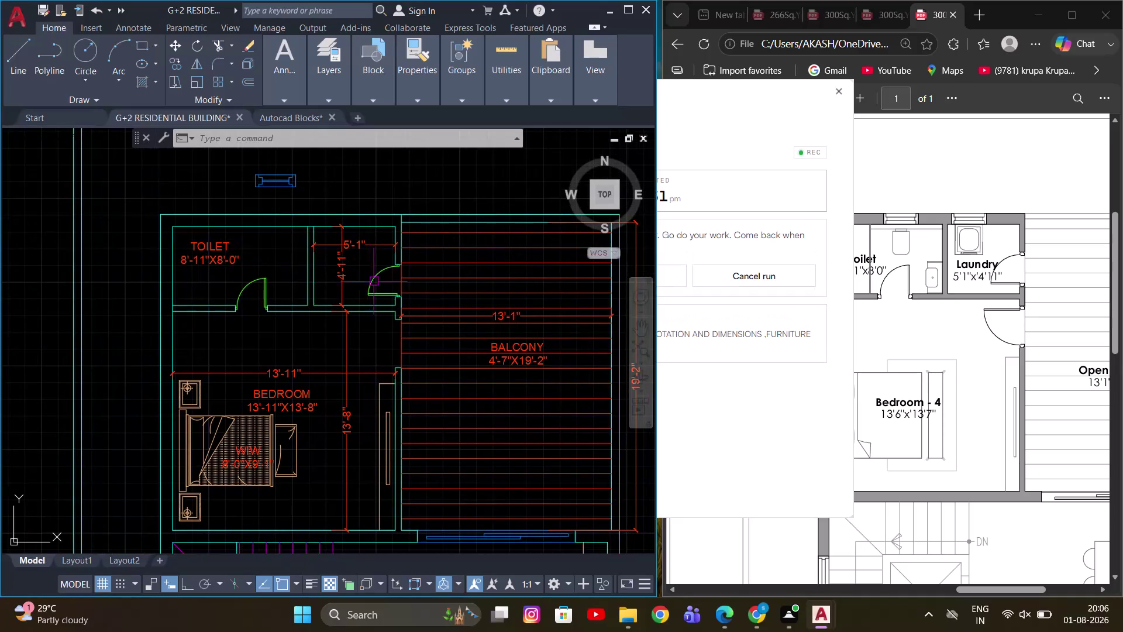
Copy the TOILET room label into the small toilet with CO.
scroll(up, 3)
middle_drag(323, 389, 316, 318)
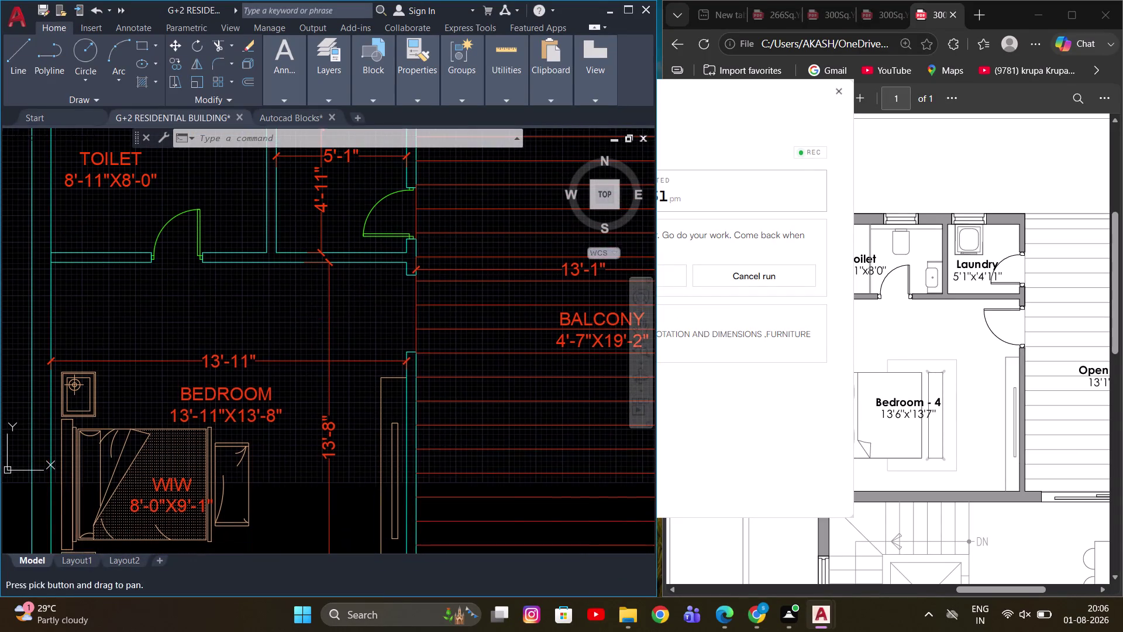
scroll(down, 3)
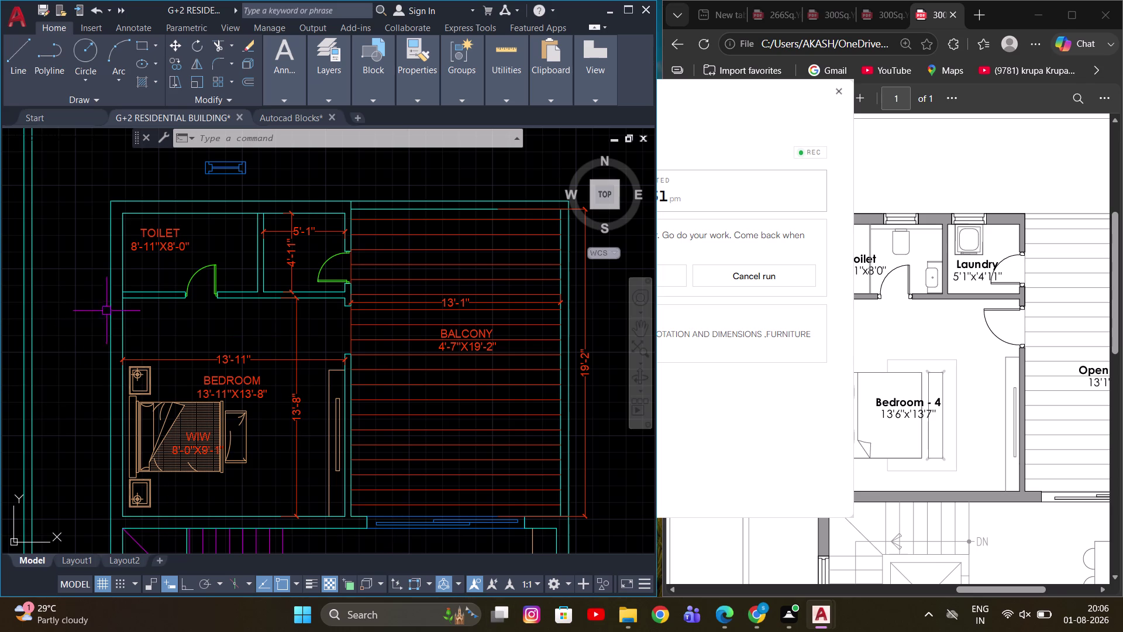
middle_drag(290, 226, 298, 228)
scroll(up, 3)
click(155, 242)
middle_click(356, 259)
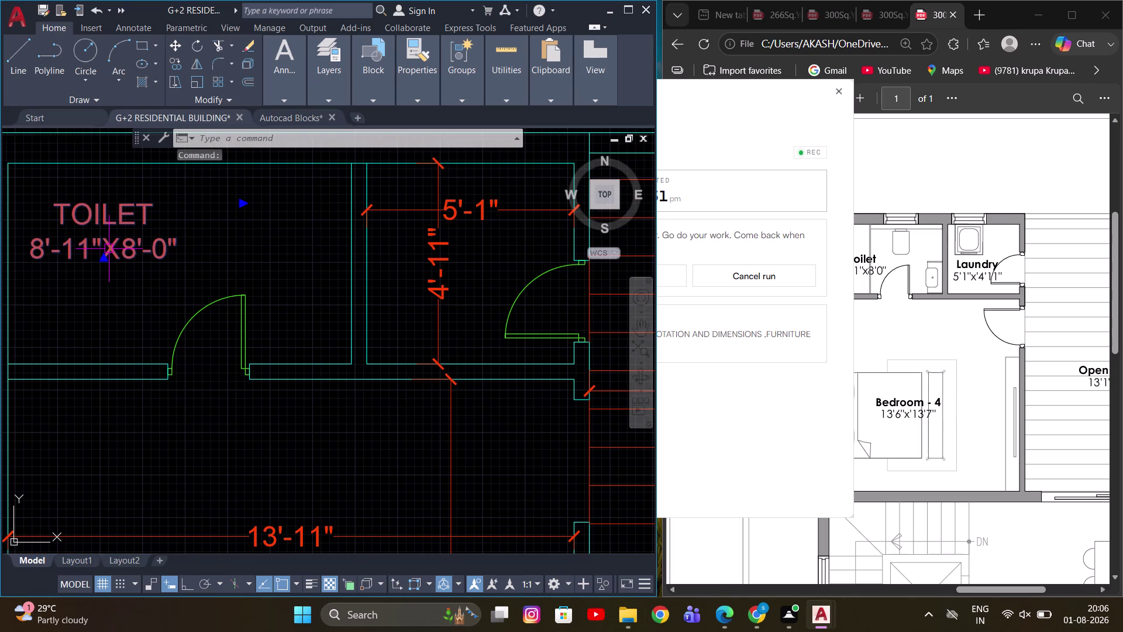
key(c)
key(o)
key(space)
click(87, 235)
middle_drag(442, 260, 297, 309)
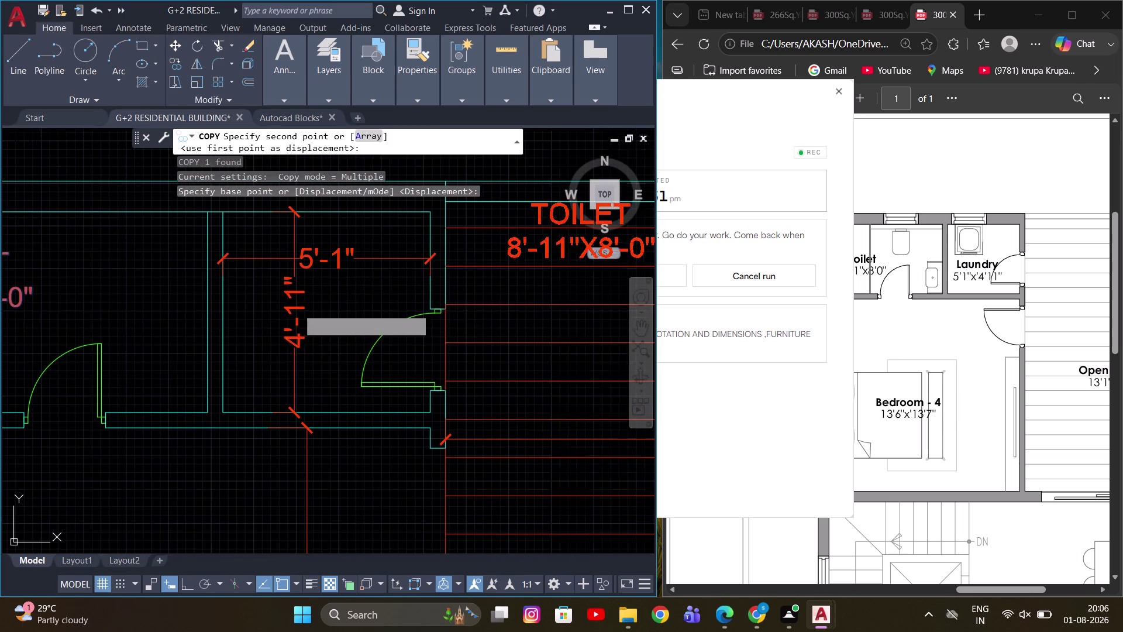
click(170, 341)
key(Escape)
scroll(up, 3)
Edit the copied label's size to read 5'-1"X4'-11".
double_click(307, 299)
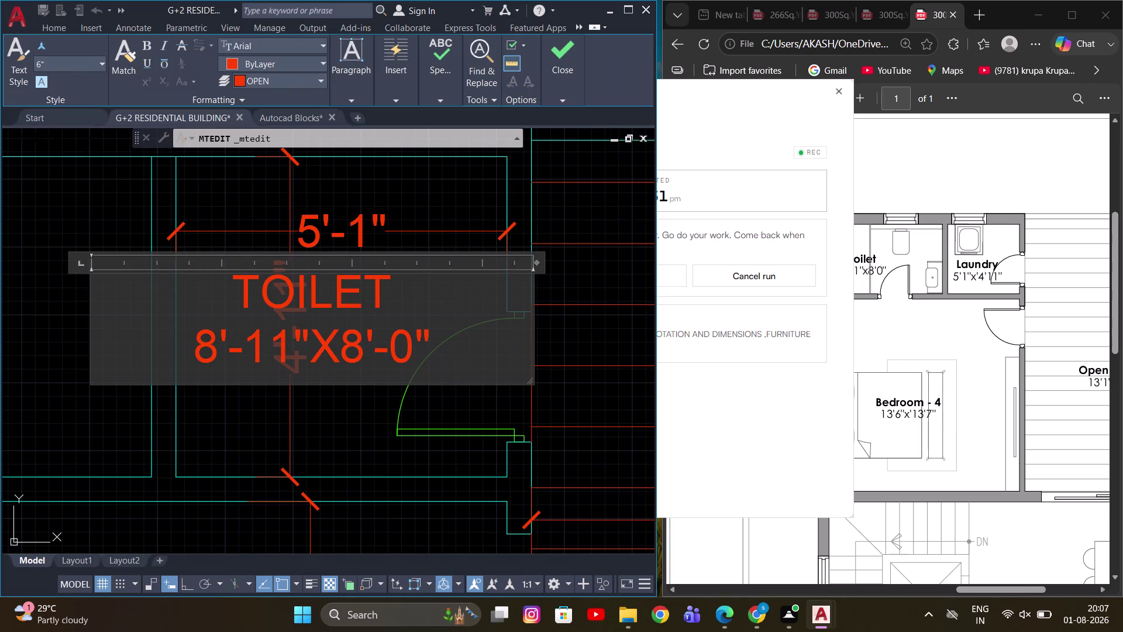
click(213, 351)
key(BackSpace)
key(5)
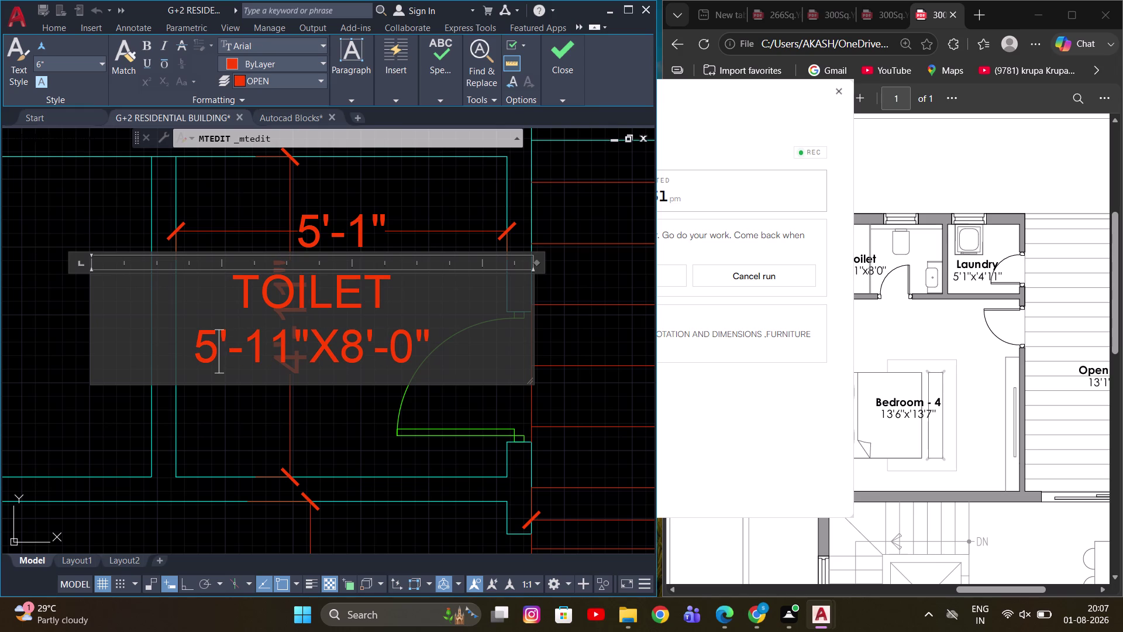
click(288, 350)
key(BackSpace)
click(451, 186)
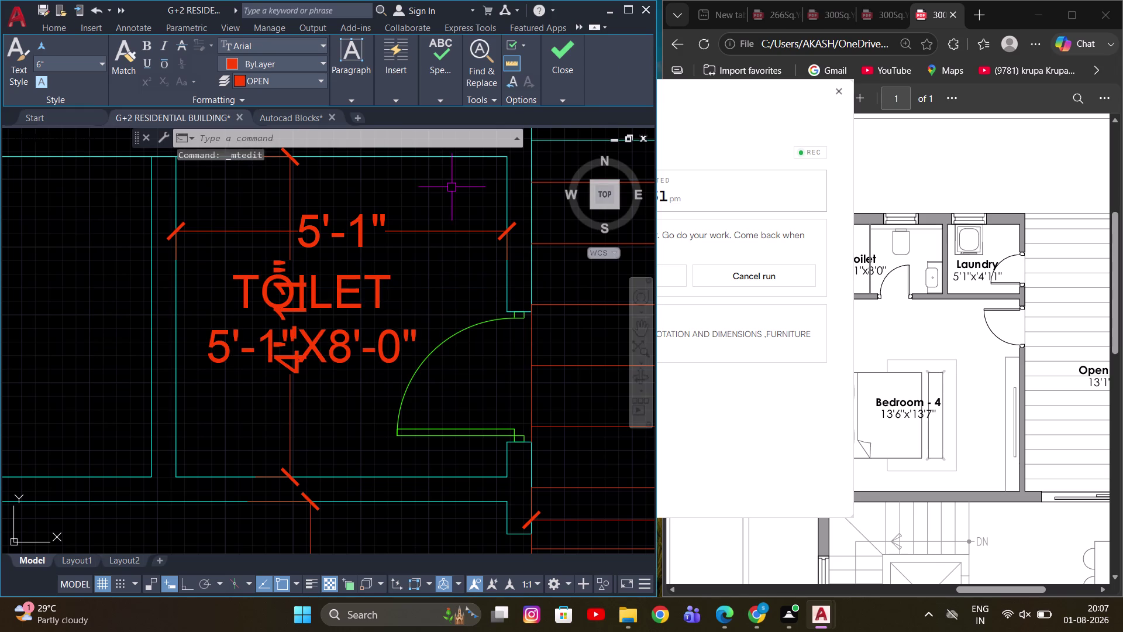
double_click(348, 343)
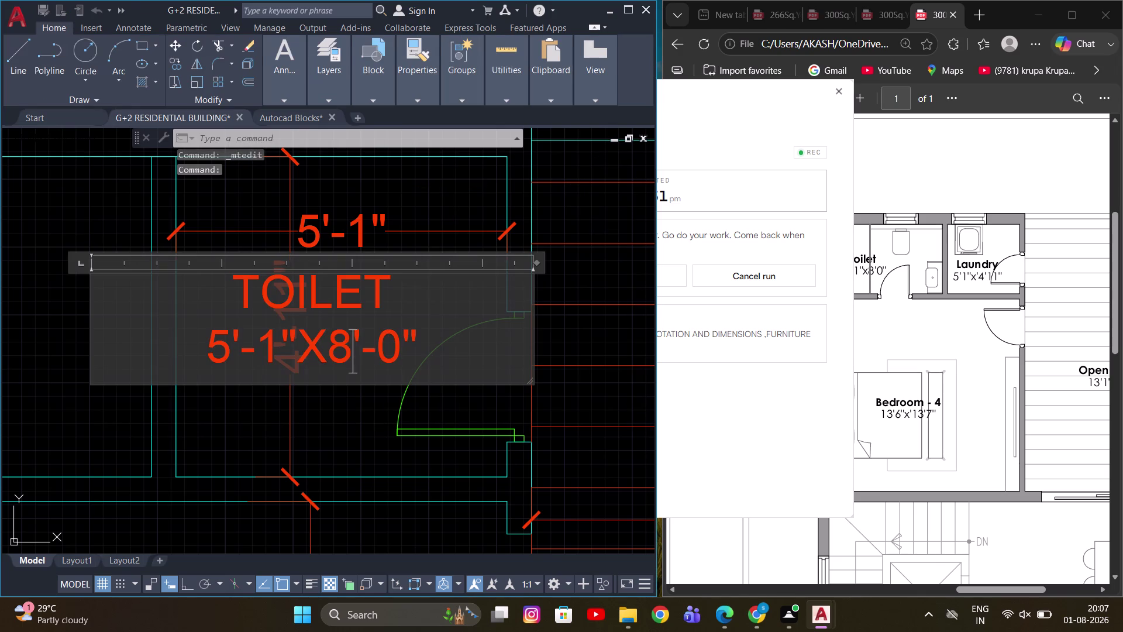
key(BackSpace)
key(4)
click(395, 347)
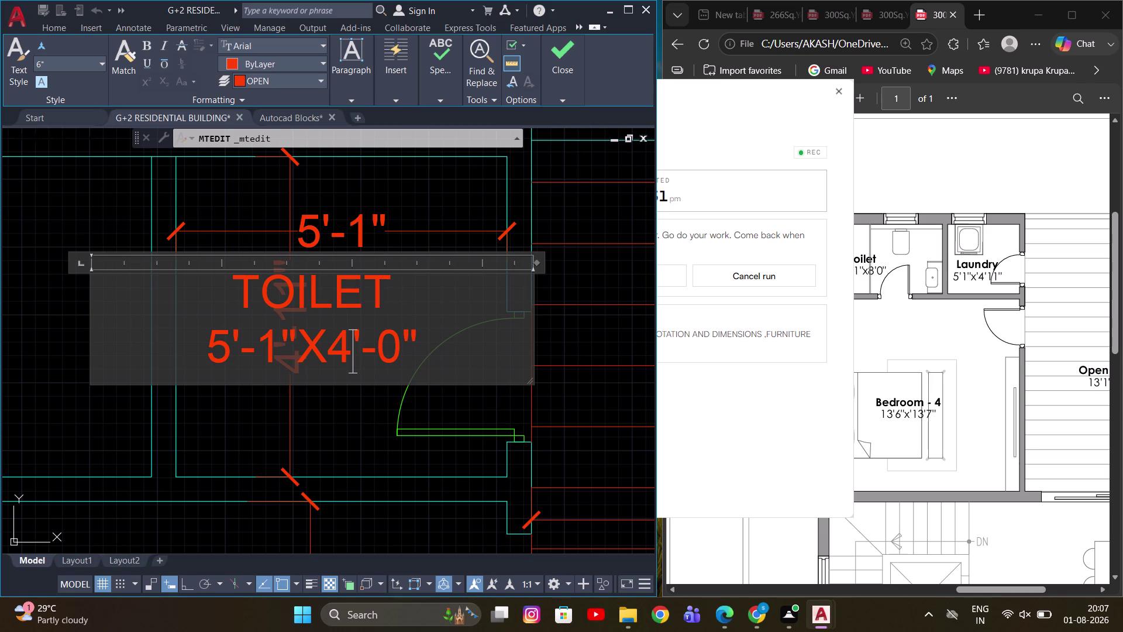
key(BackSpace)
text(11)
click(447, 192)
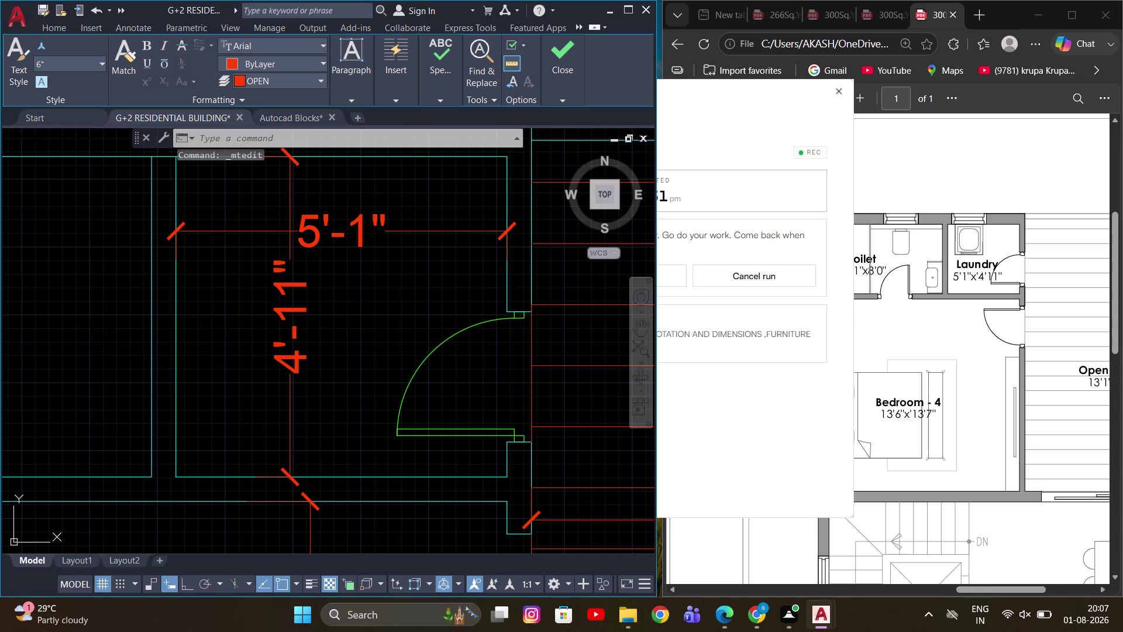
key(Escape)
Erase the small toilet's dimension lines.
click(292, 258)
drag(262, 220, 226, 238)
click(194, 246)
key(e)
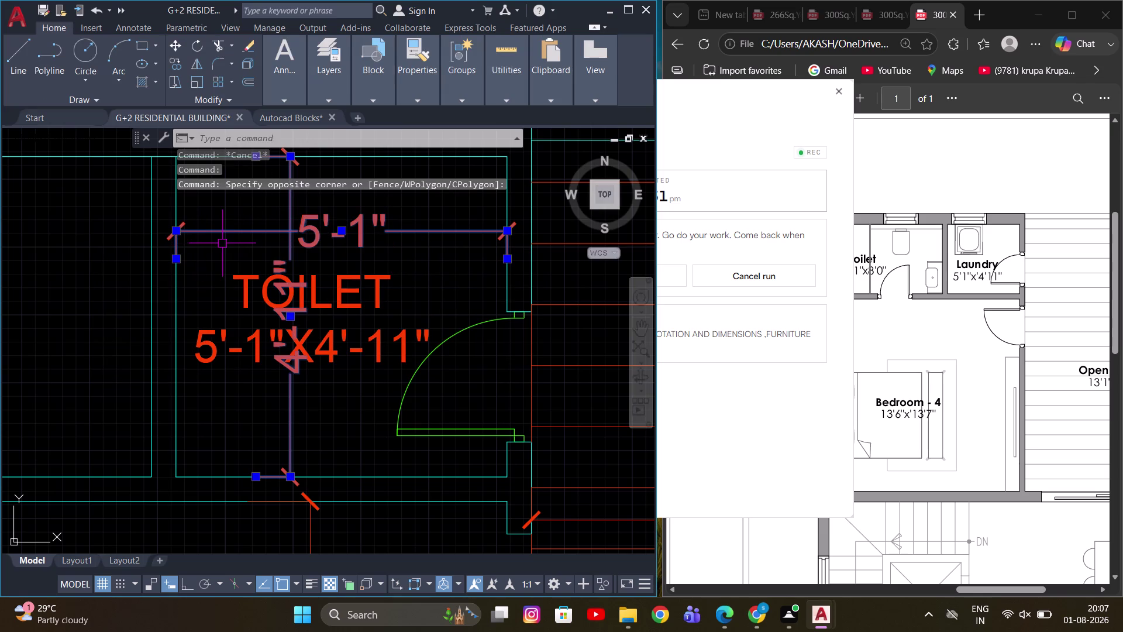
key(space)
Correct the BALCONY label's size to 13'-1"X19'-2".
scroll(down, 3)
scroll(up, 3)
scroll(up, 3)
middle_drag(437, 285, 419, 296)
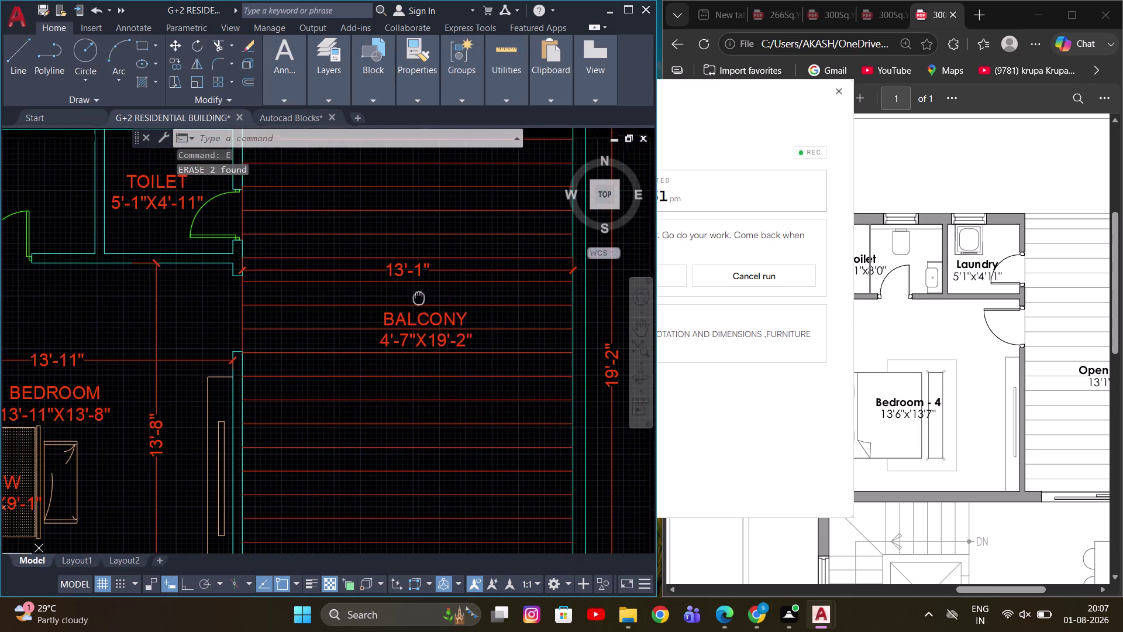
double_click(406, 330)
scroll(up, 3)
click(384, 342)
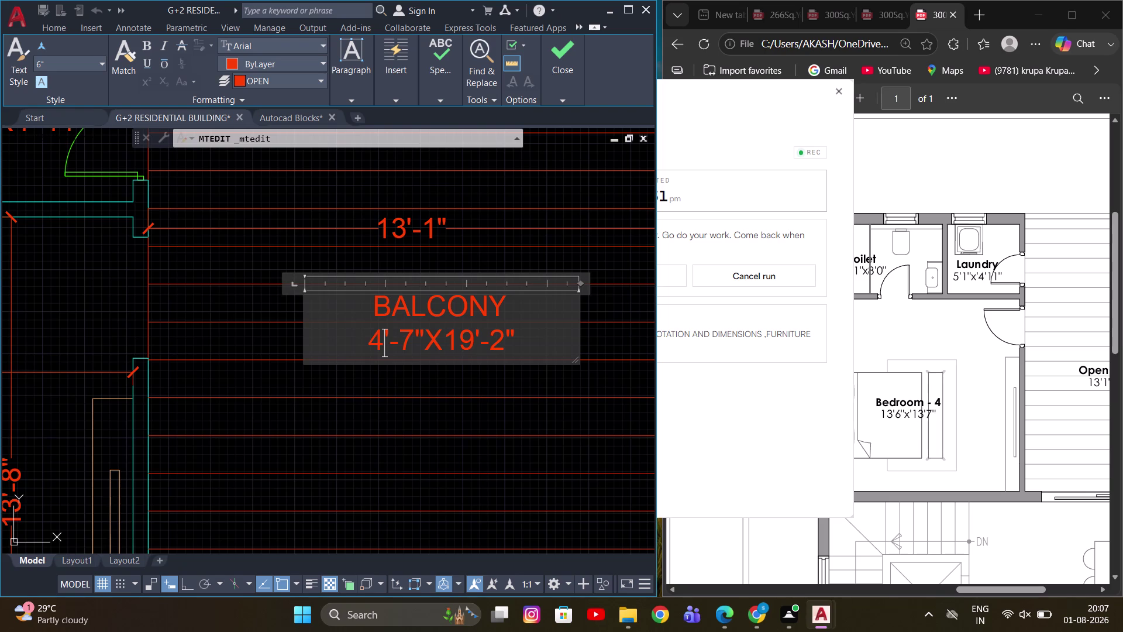
key(BackSpace)
text(13)
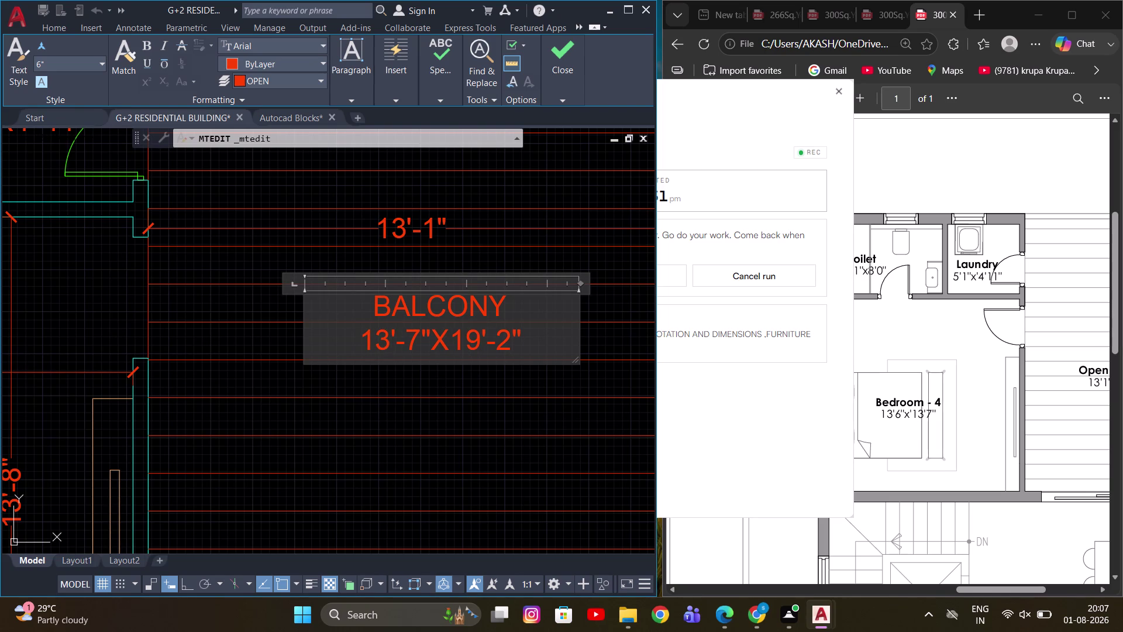
click(418, 338)
key(BackSpace)
key(1)
click(478, 339)
scroll(down, 3)
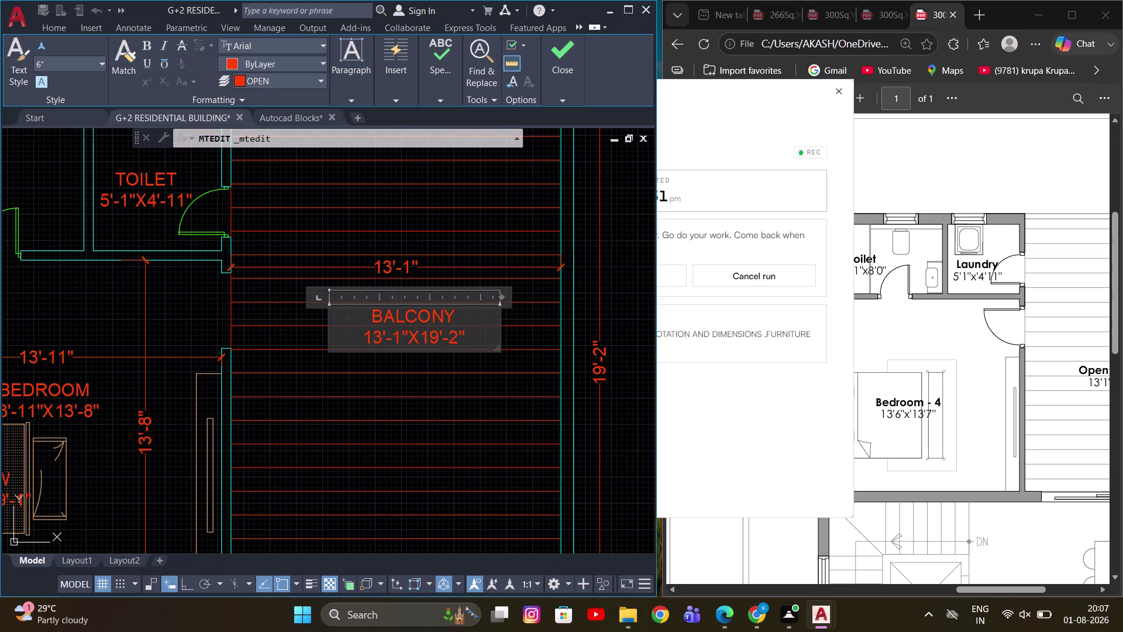
scroll(down, 3)
click(569, 329)
scroll(up, 3)
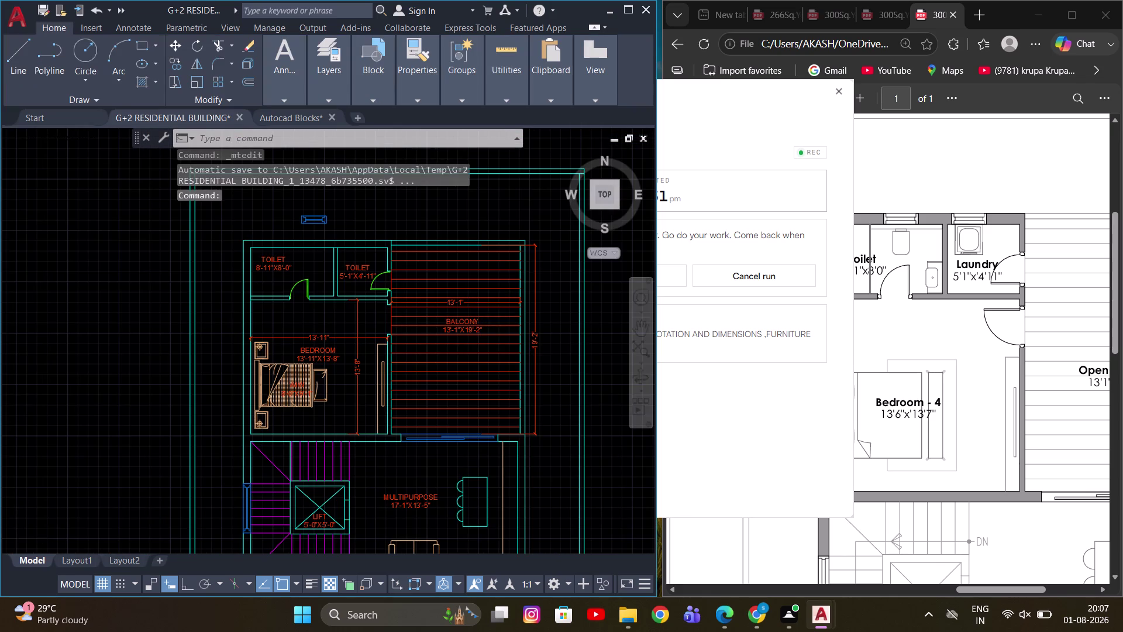
Erase the balcony's two dimensions, including the 13'-1" width.
middle_drag(449, 314, 426, 327)
scroll(up, 3)
click(430, 314)
scroll(down, 3)
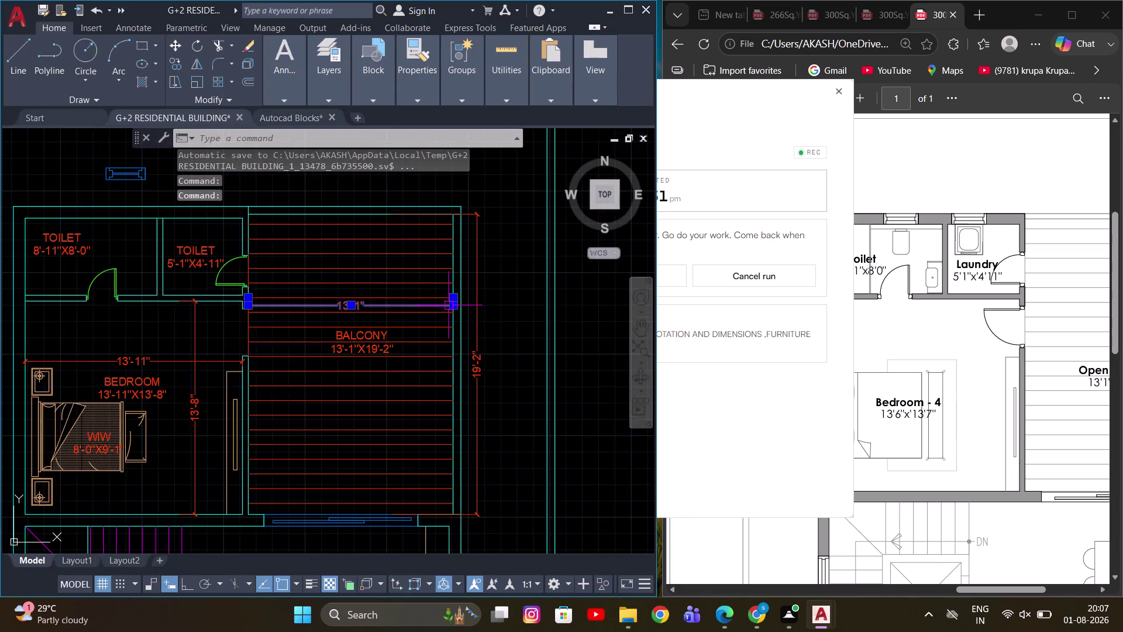
scroll(up, 3)
click(493, 292)
key(e)
key(space)
Pan across the drawing to the guest bedroom, dry kitchen and utility floor plan.
scroll(down, 3)
middle_drag(476, 405, 468, 349)
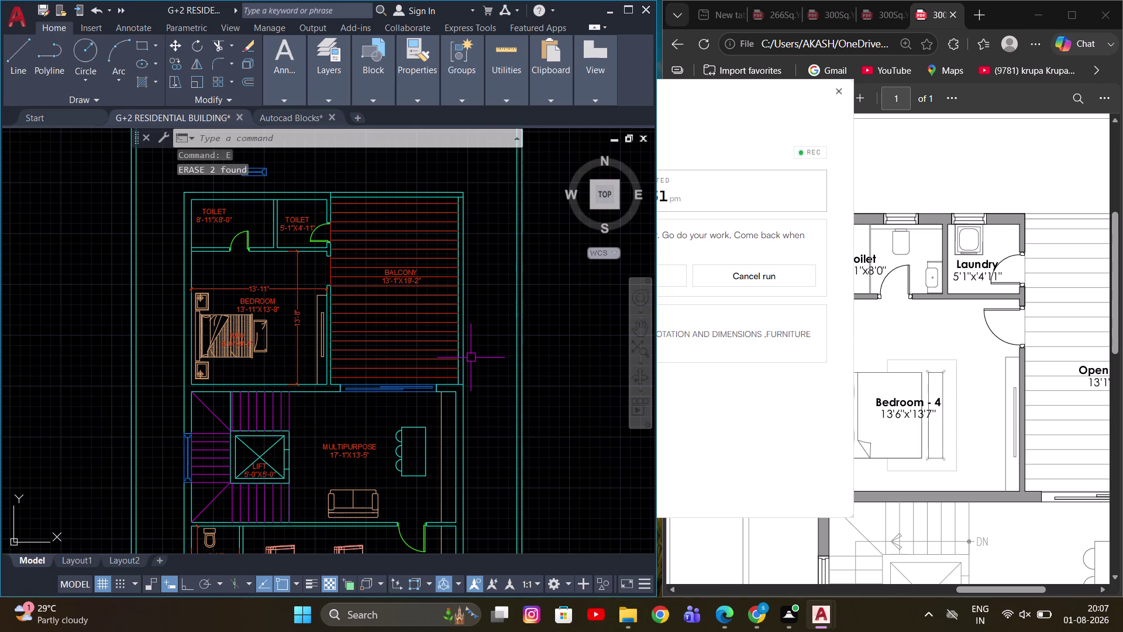
scroll(down, 3)
middle_drag(393, 442, 396, 335)
scroll(up, 3)
middle_drag(411, 301, 398, 349)
middle_drag(352, 375, 349, 376)
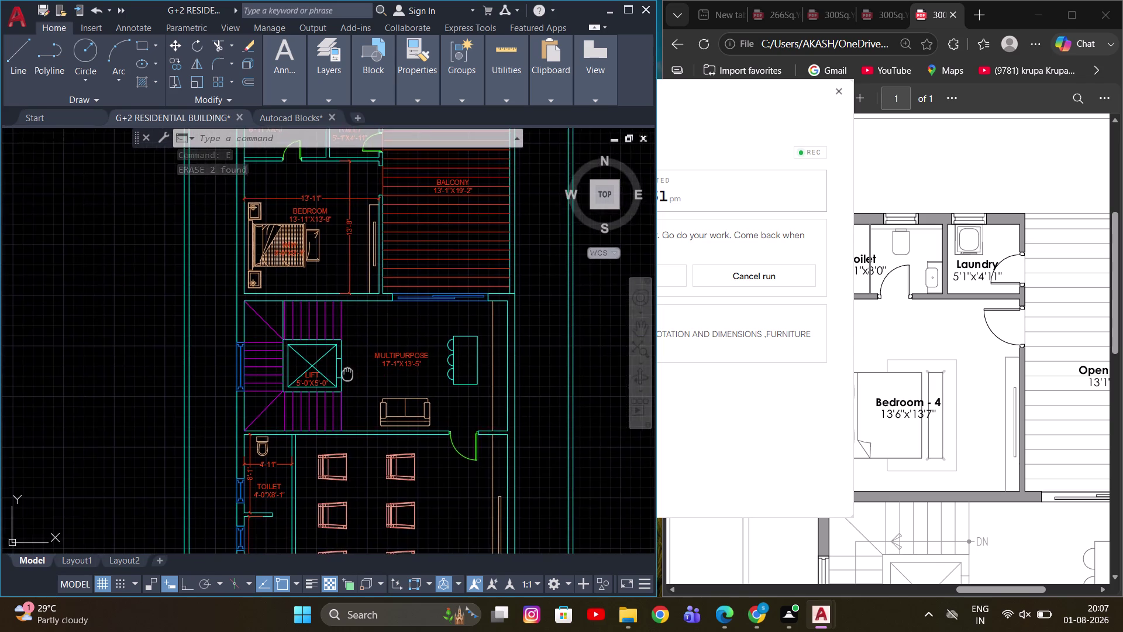
middle_drag(350, 376, 324, 330)
scroll(up, 3)
scroll(down, 3)
scroll(down, 3)
scroll(up, 3)
middle_drag(351, 426, 496, 360)
scroll(down, 3)
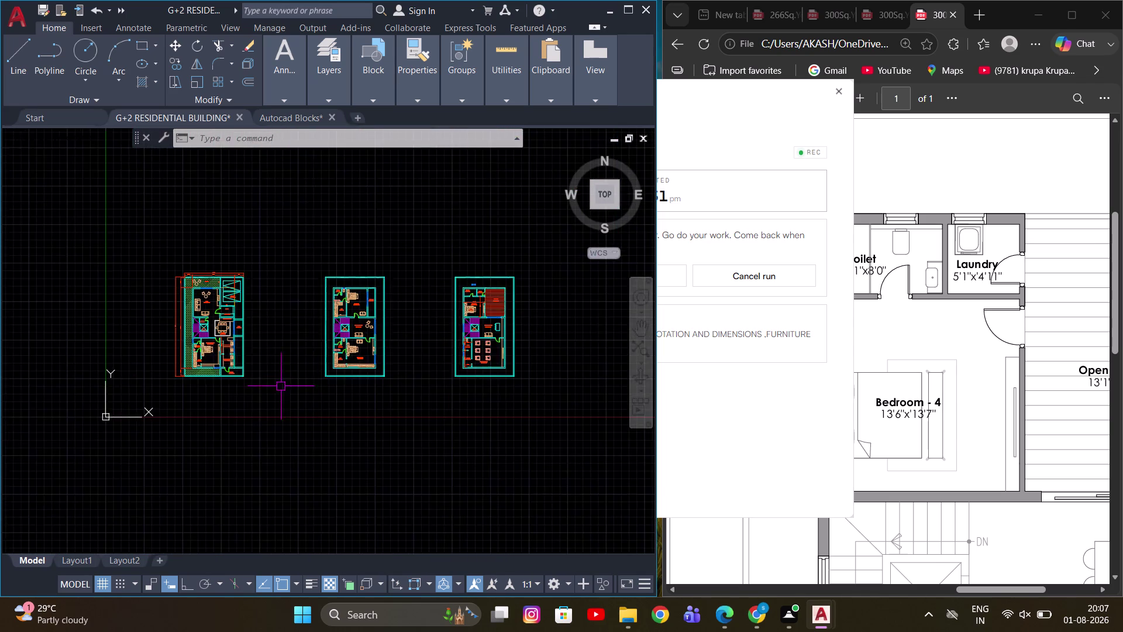
scroll(up, 3)
middle_drag(201, 382, 229, 379)
scroll(up, 3)
scroll(down, 3)
scroll(up, 3)
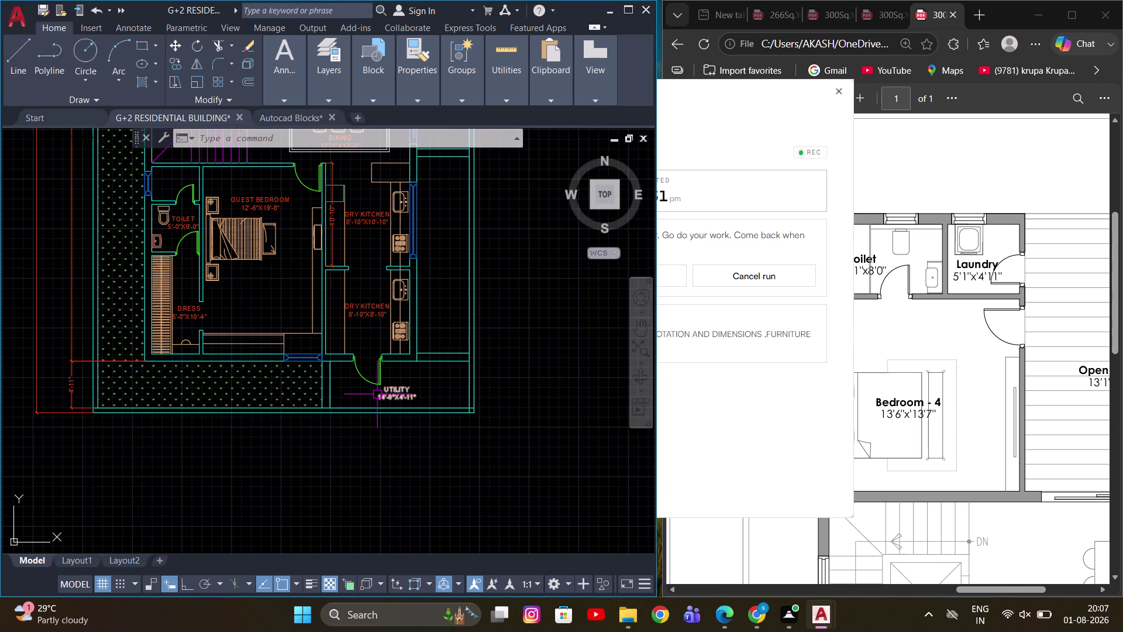
Copy the UTILITY room label to a spot below the floor plan.
click(380, 395)
text(CO)
key(space)
click(400, 392)
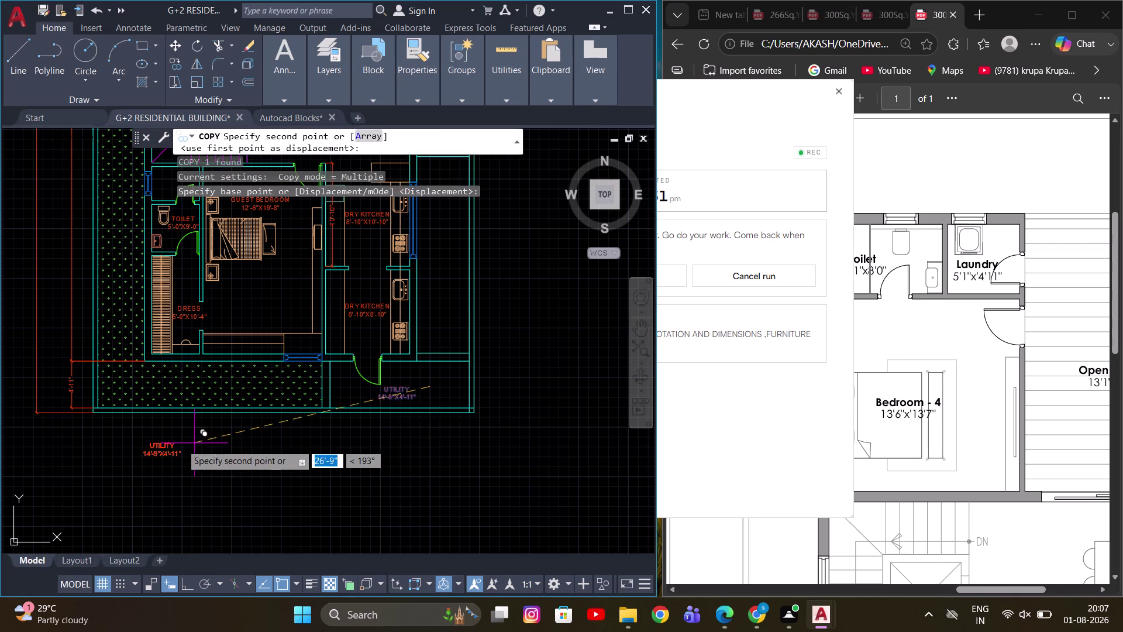
scroll(up, 3)
click(271, 413)
key(Escape)
Open the copied UTILITY label in the text editor, then close it.
double_click(209, 425)
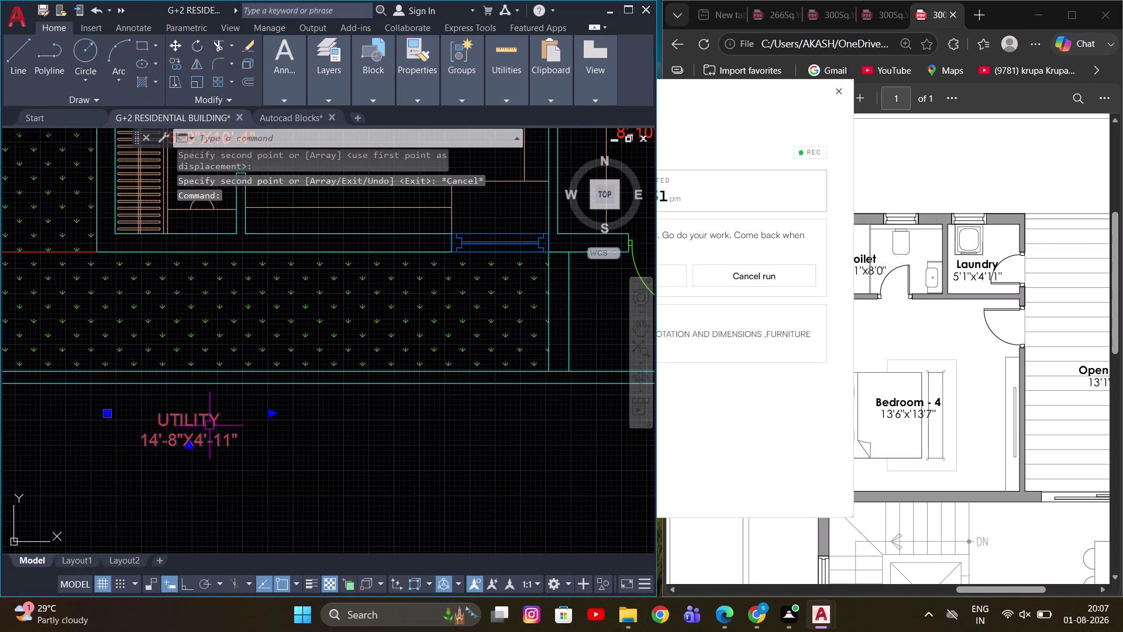
scroll(down, 3)
scroll(up, 3)
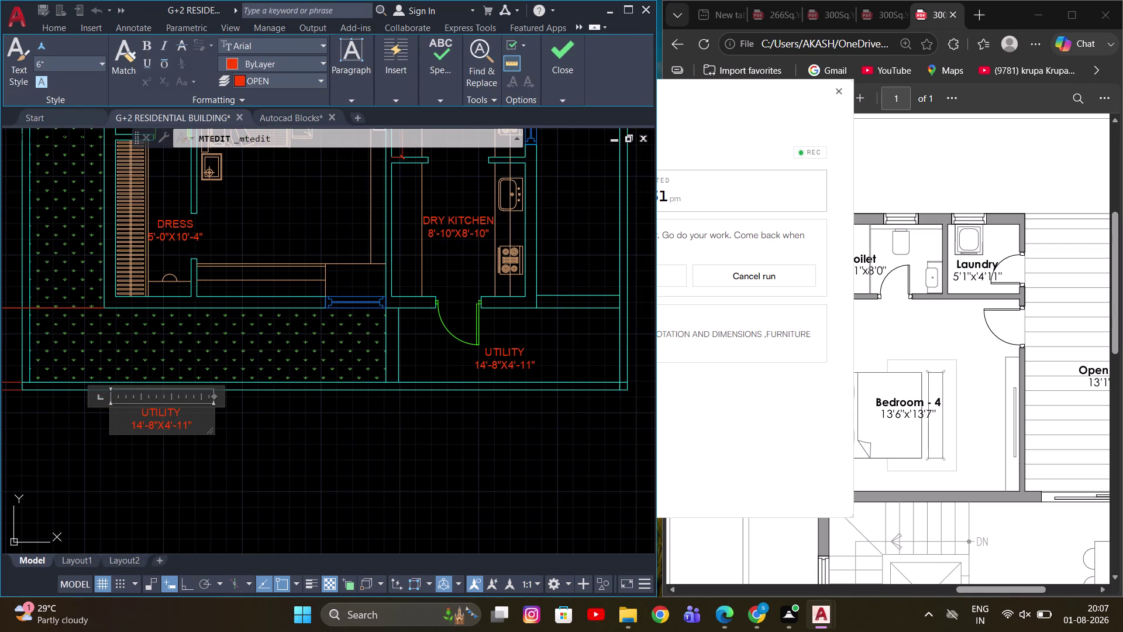
click(1043, 12)
click(628, 6)
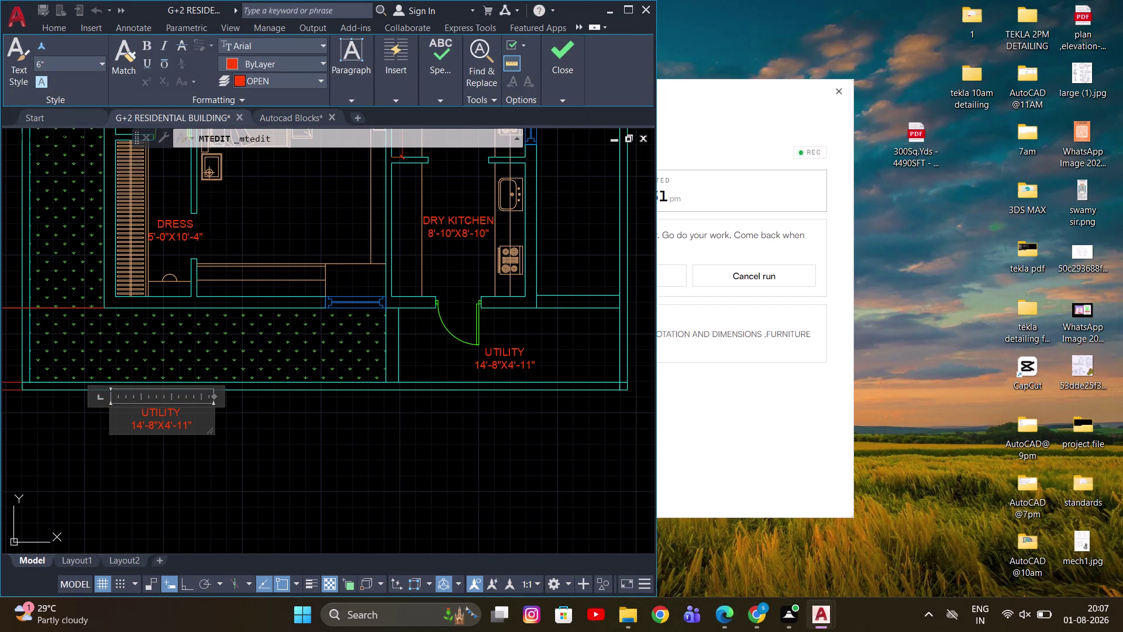
click(425, 365)
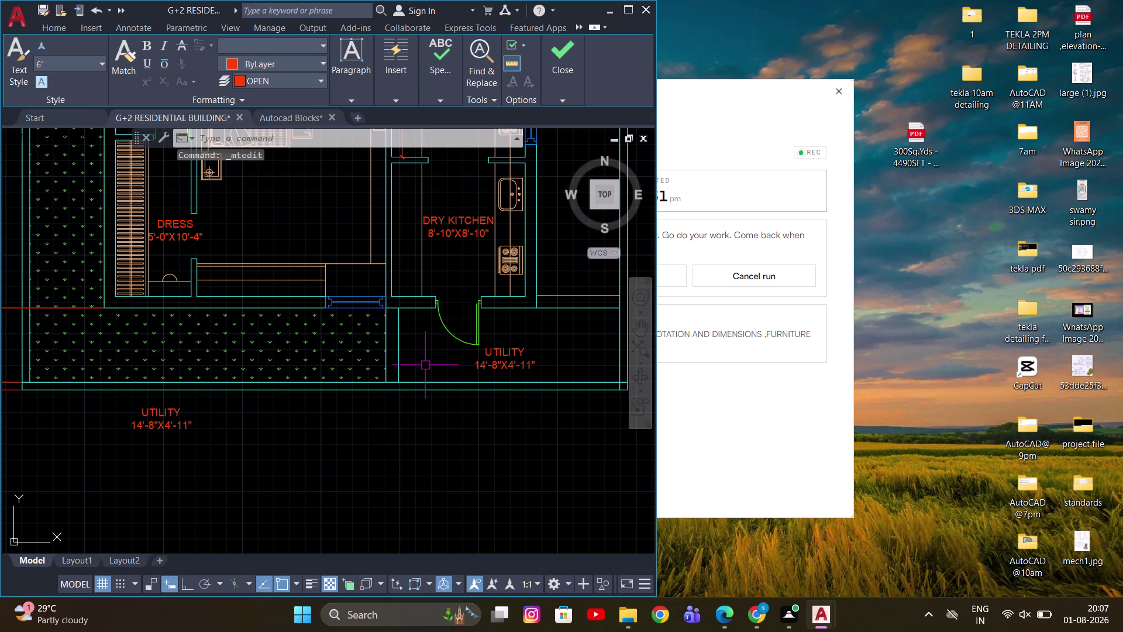
click(631, 9)
scroll(down, 3)
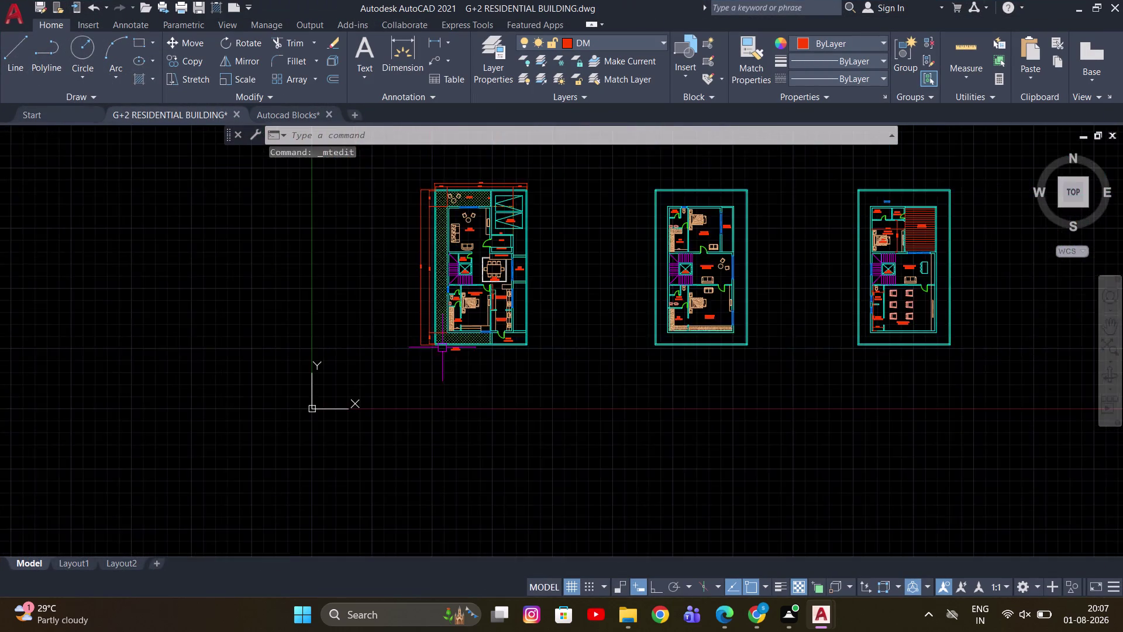
scroll(up, 3)
Explode the copied label and erase part of the exploded text.
click(419, 368)
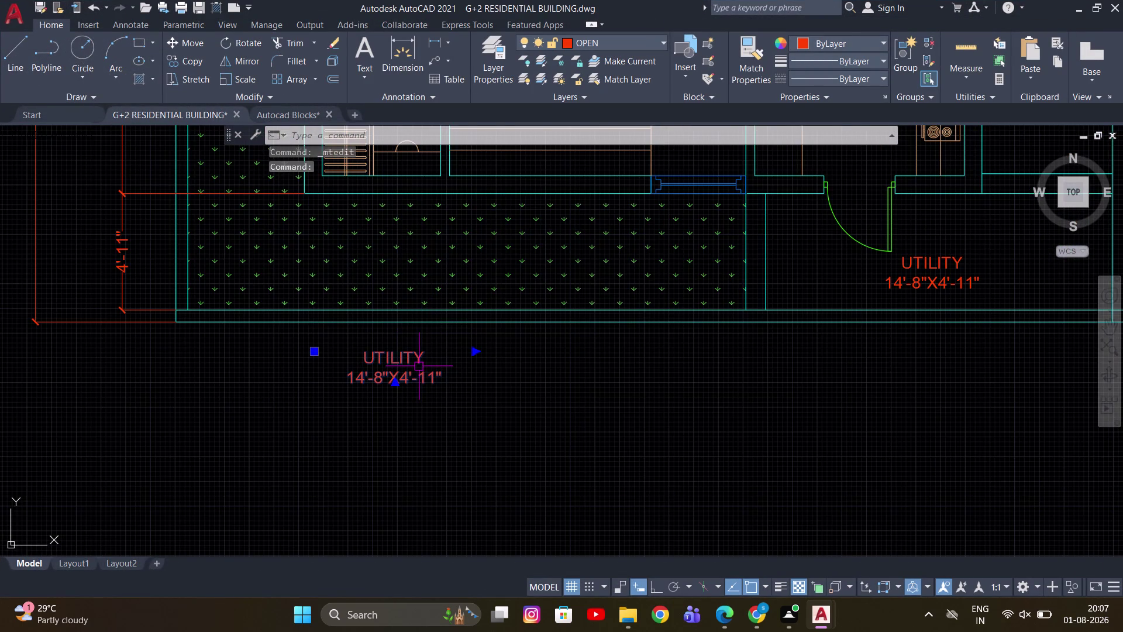
key(x)
key(space)
click(446, 388)
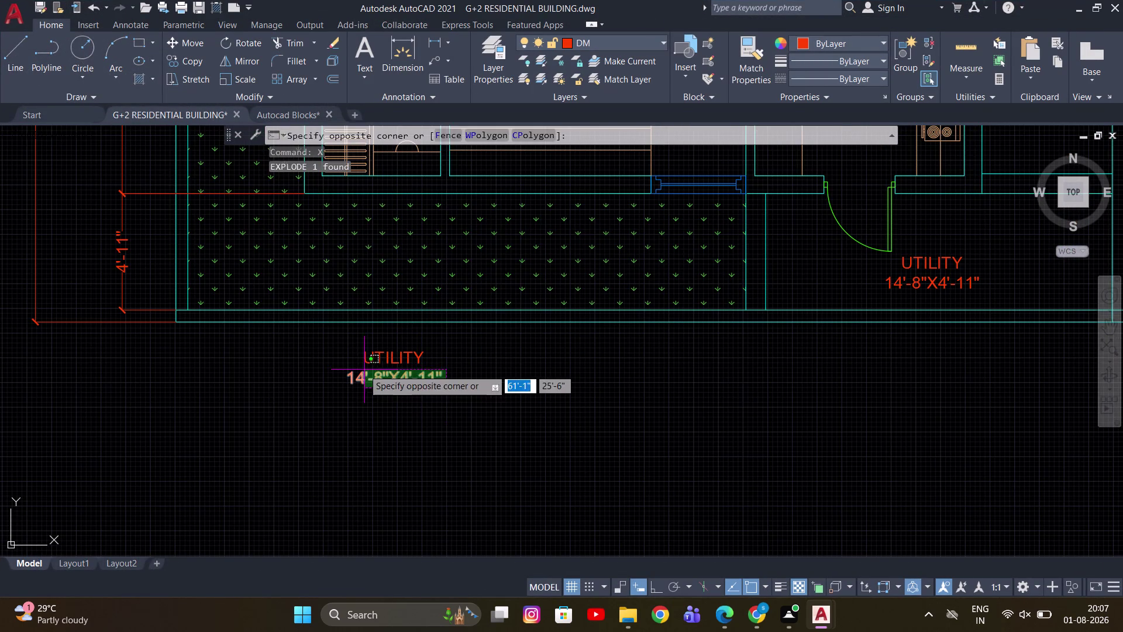
click(363, 369)
key(e)
key(space)
Reopen the copied UTILITY text for editing and check the ground-floor reference PDF.
double_click(397, 358)
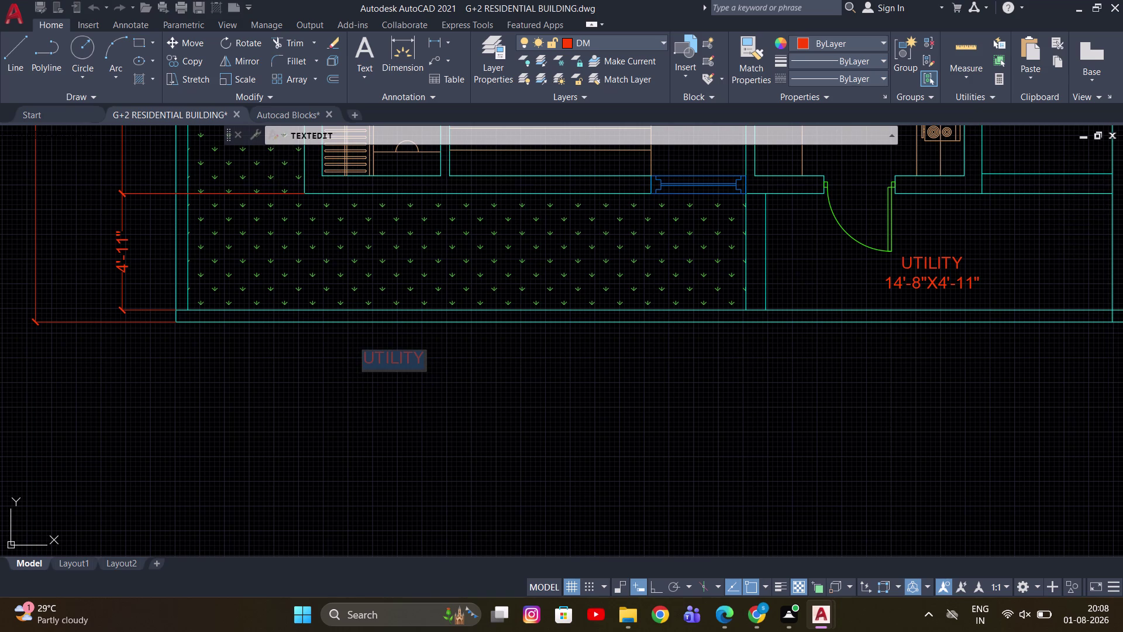
scroll(down, 3)
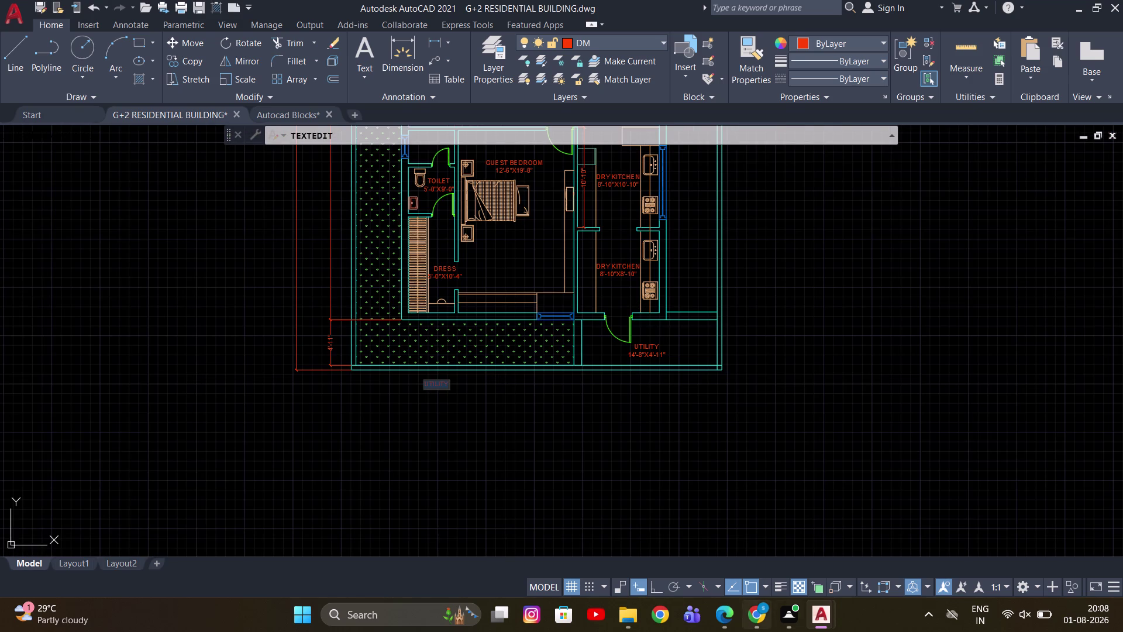
scroll(up, 3)
scroll(up, 3)
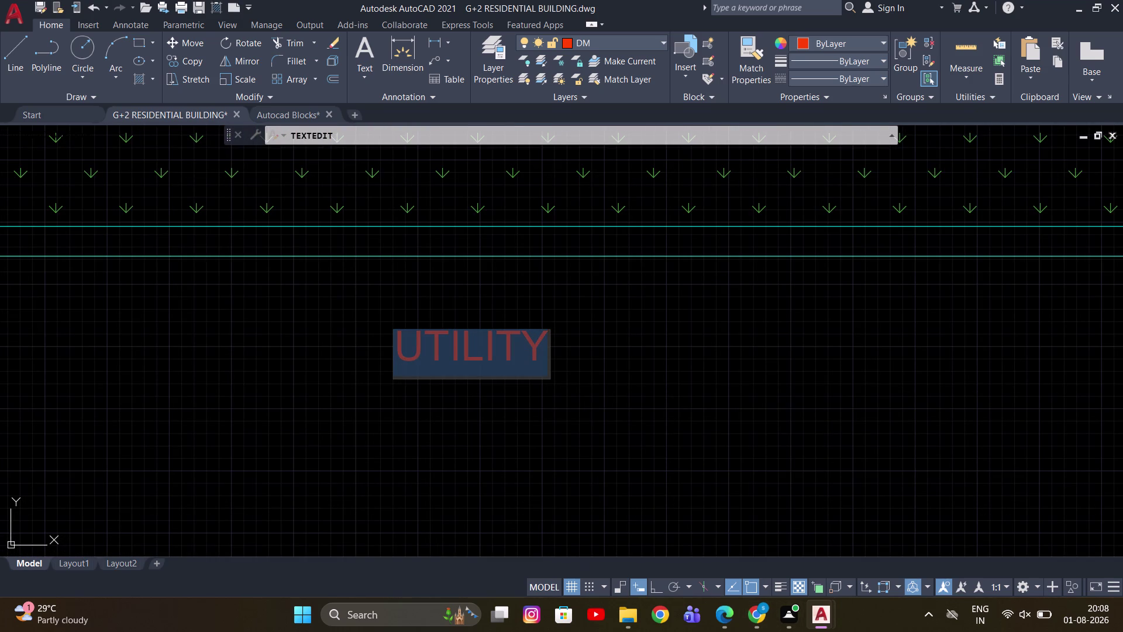
scroll(down, 3)
scroll(down, 3)
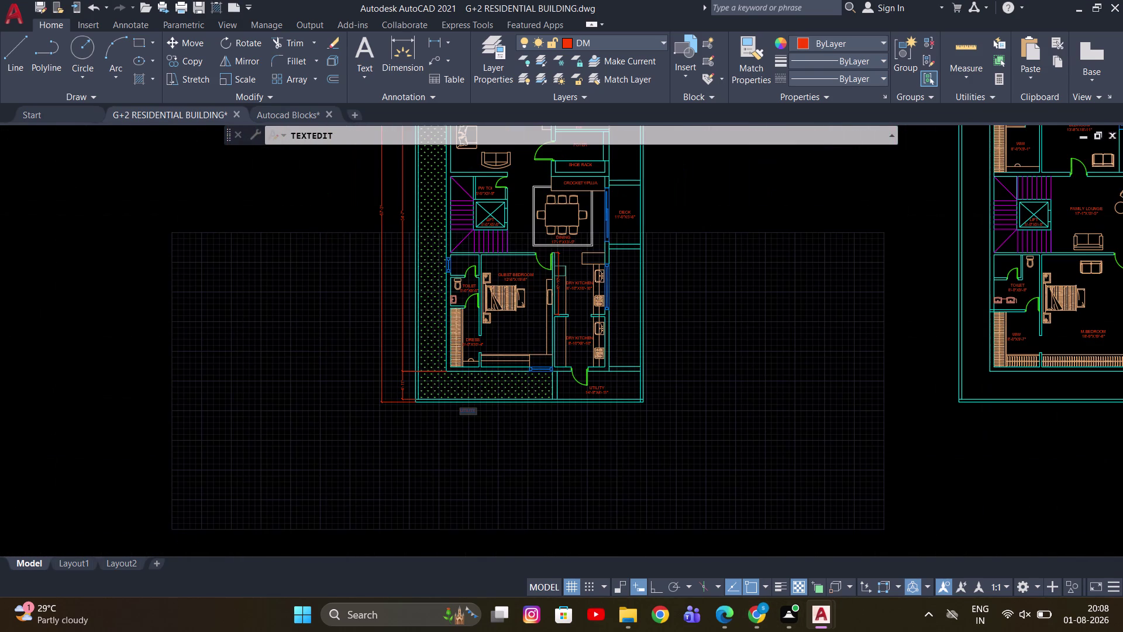
click(731, 625)
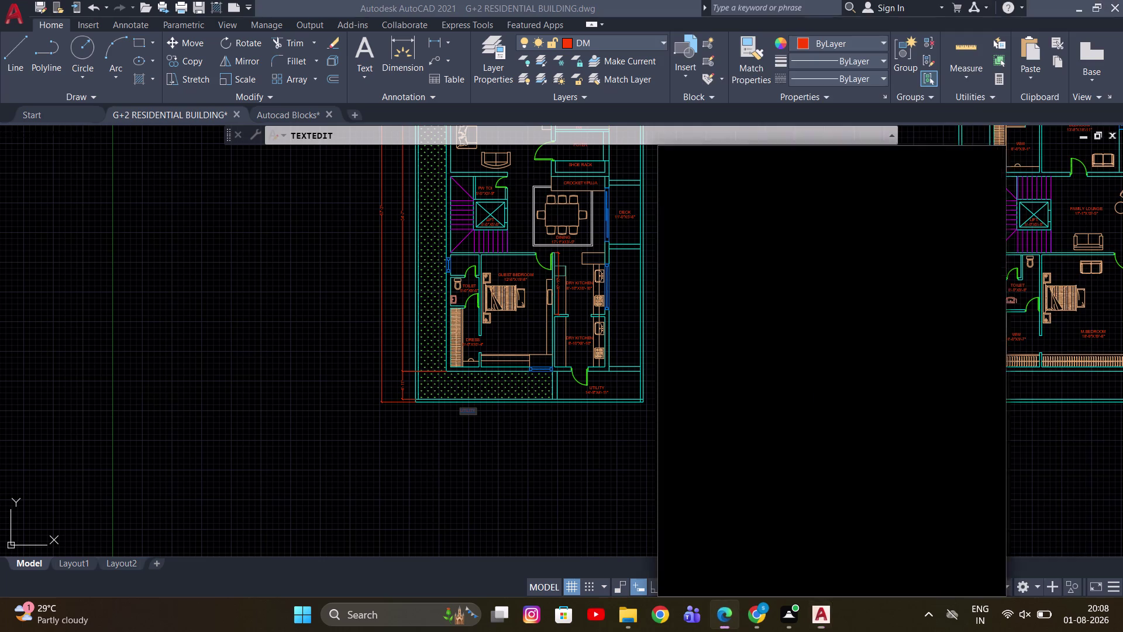
scroll(down, 3)
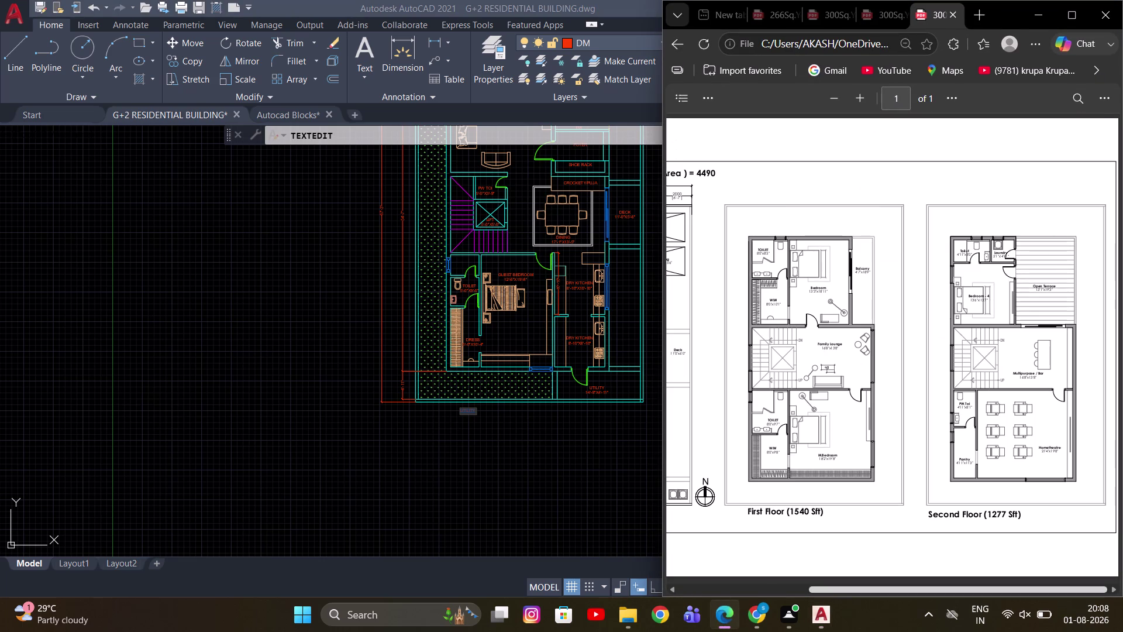
drag(825, 587, 678, 575)
scroll(up, 3)
scroll(up, 3)
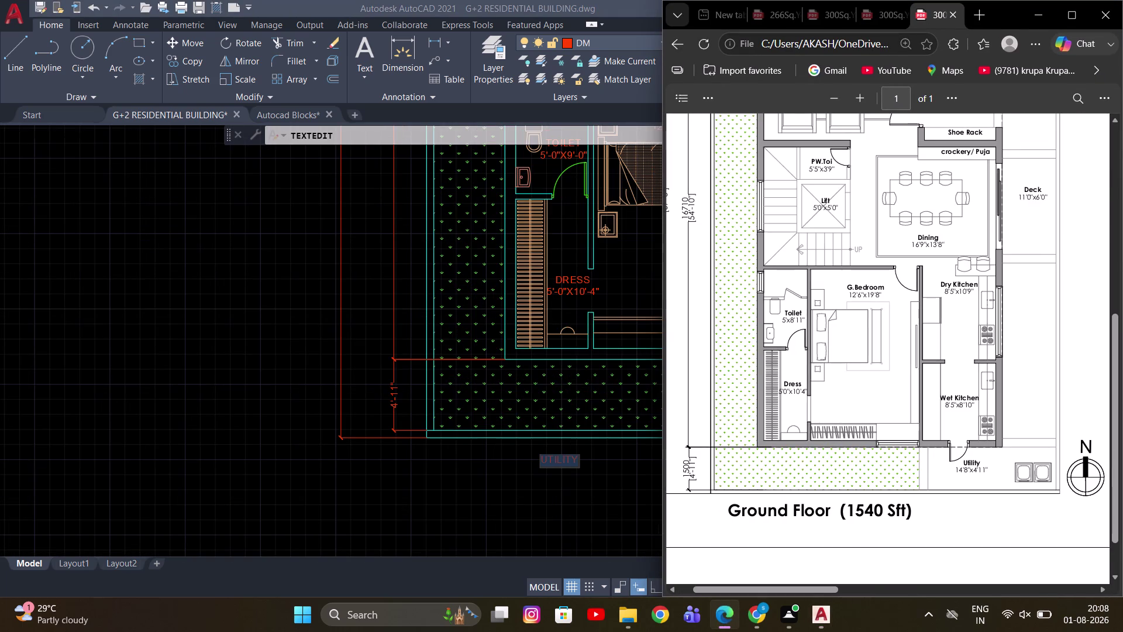
middle_drag(598, 455, 421, 434)
scroll(up, 3)
middle_drag(607, 465, 455, 432)
scroll(up, 3)
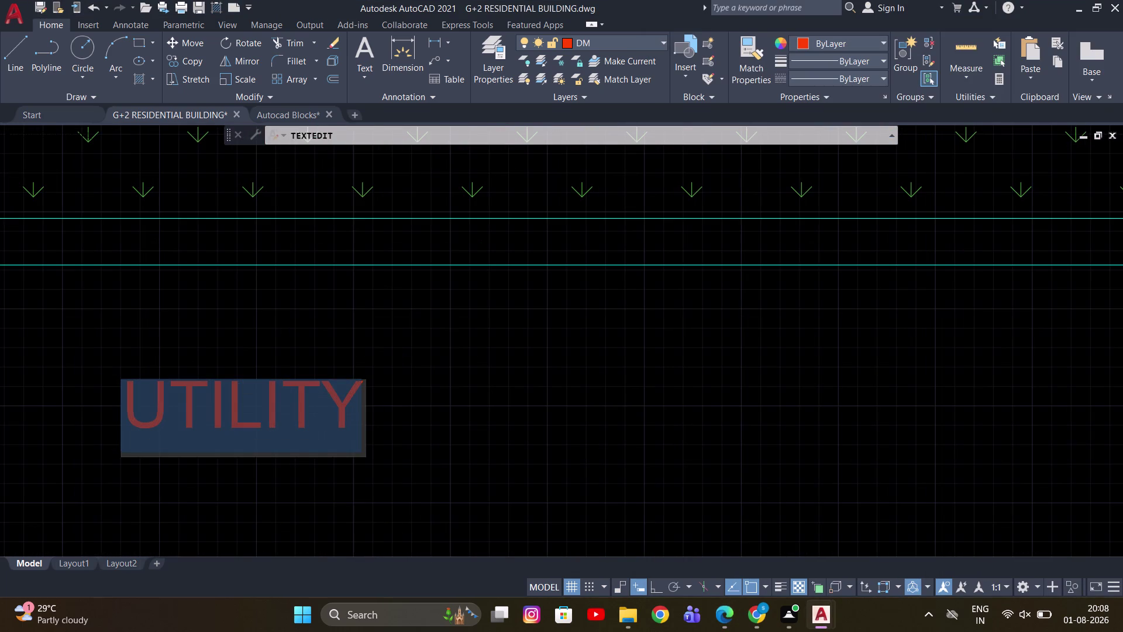
Rewrite the copied label to read GROUND FLOOR.
text(GROUND)
key(space)
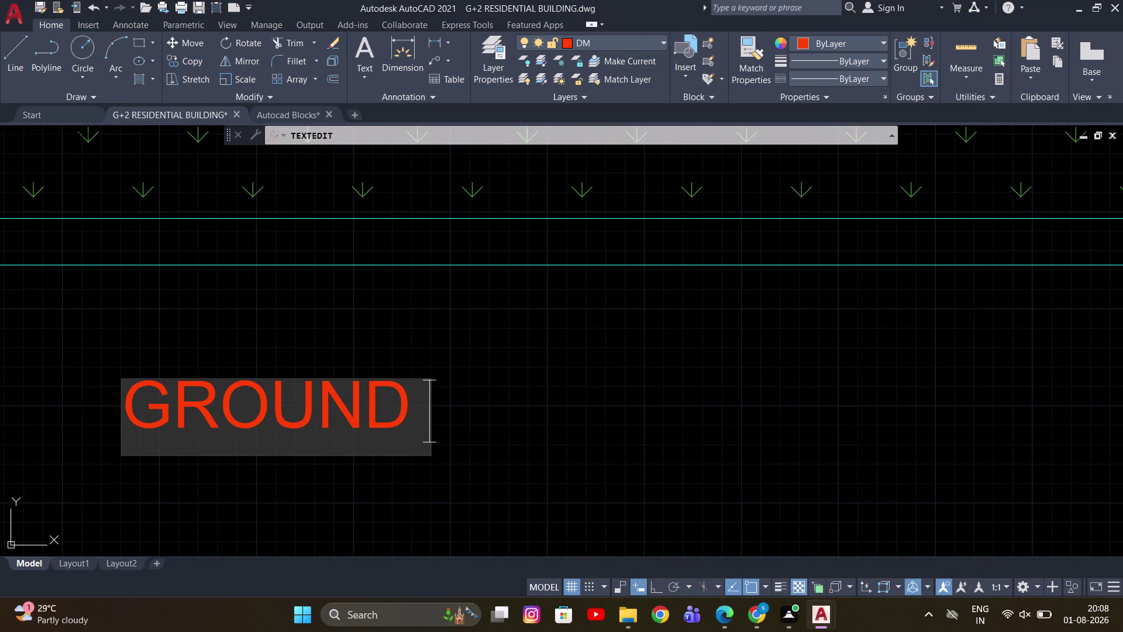
text(FLOOR)
click(845, 417)
scroll(down, 3)
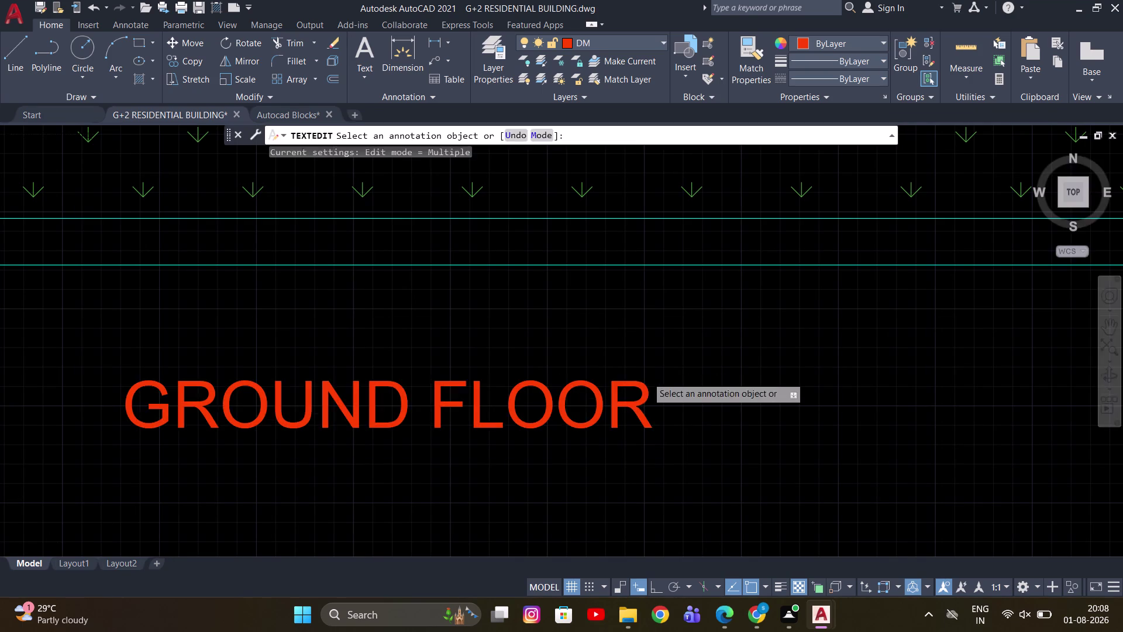
scroll(down, 3)
key(Escape)
Set the GROUND FLOOR label's text height to 1'-0" in Properties.
click(533, 398)
click(494, 378)
key(ctrl+1)
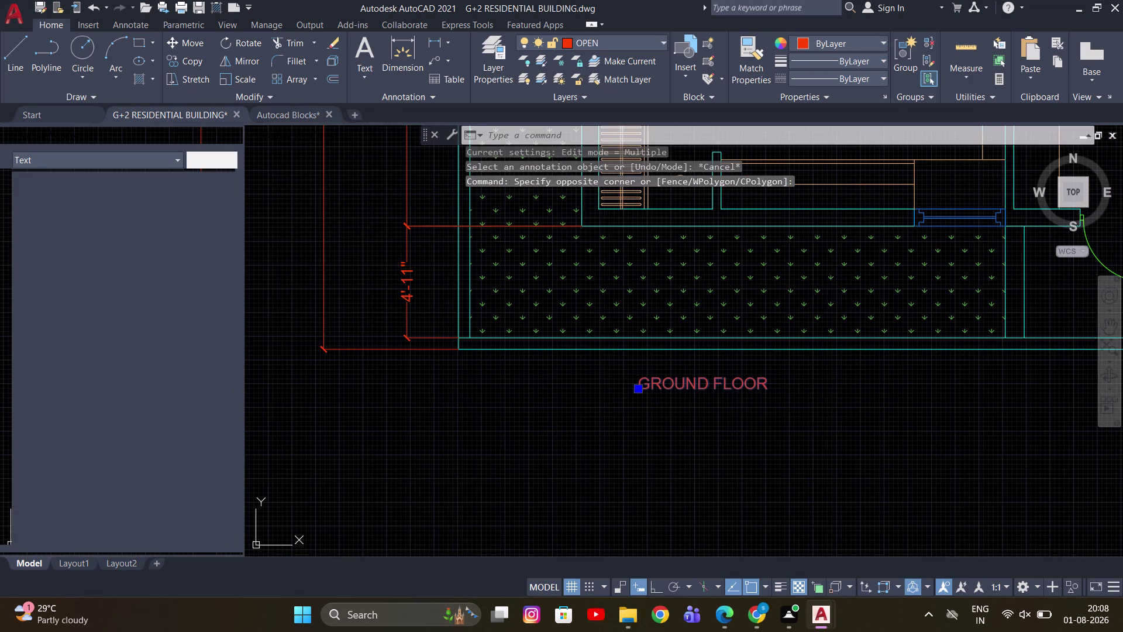
click(148, 445)
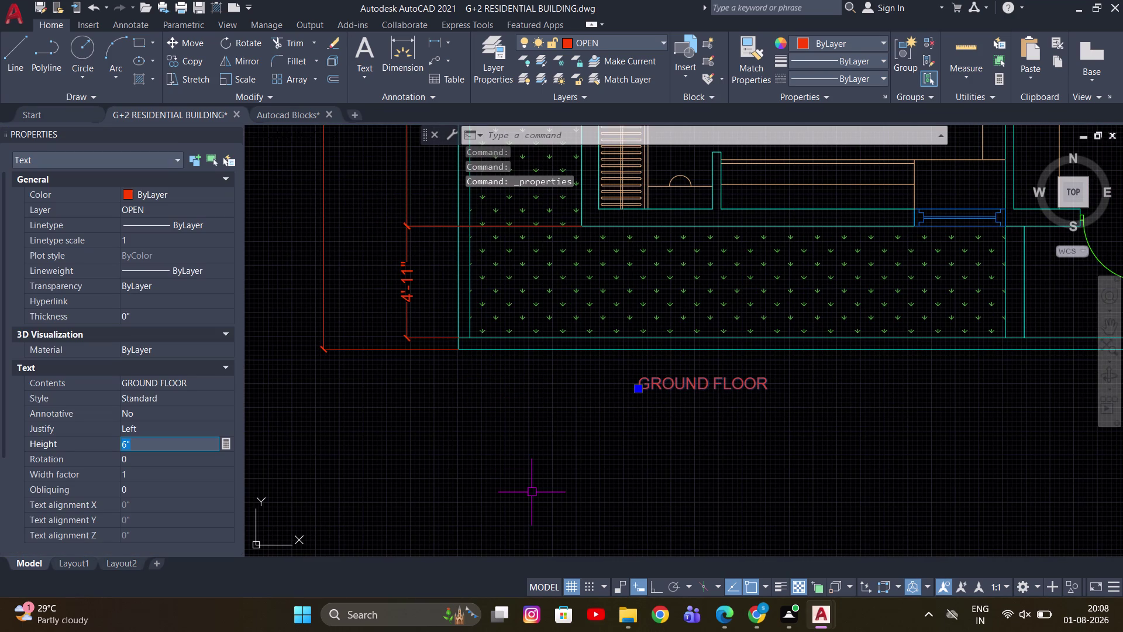
drag(156, 448, 78, 448)
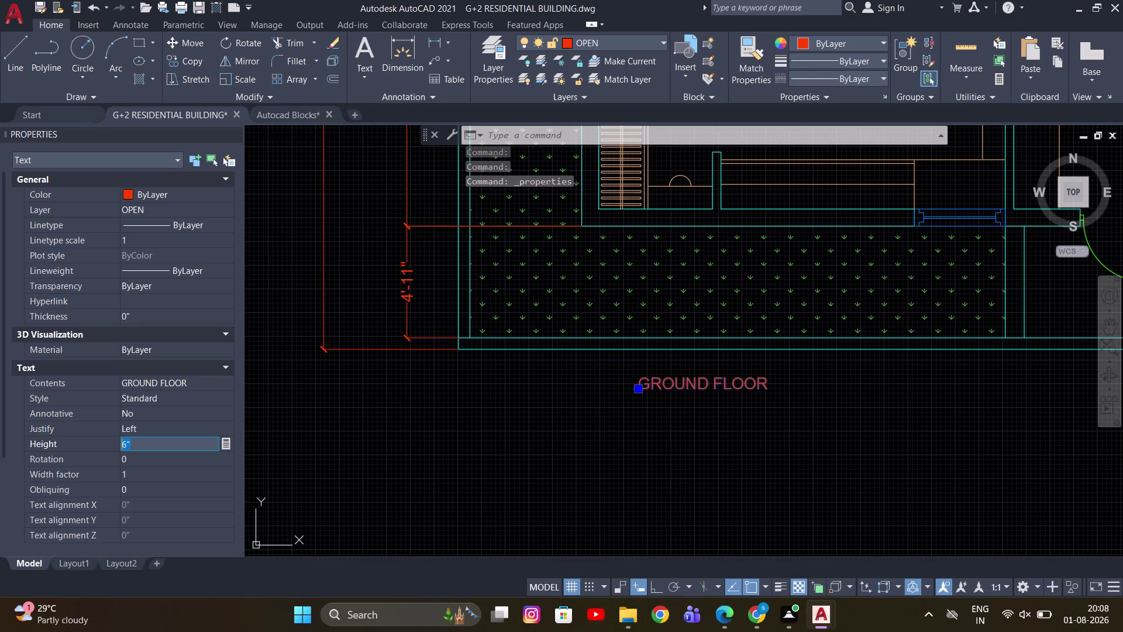
drag(77, 448, 36, 445)
key(1)
key(apostrophe)
key(Return)
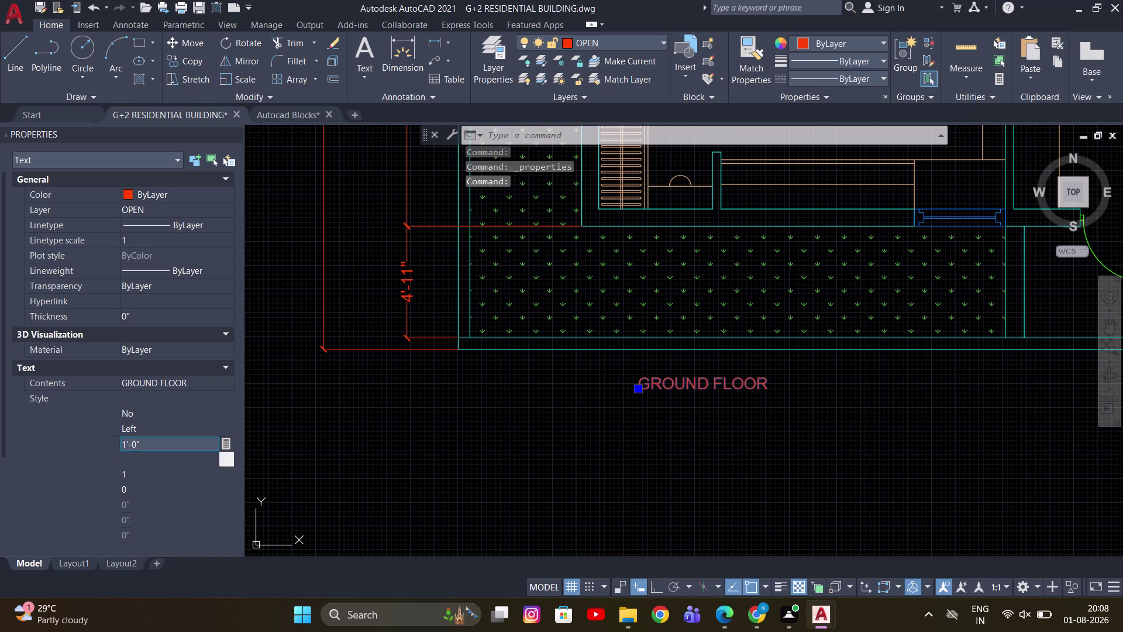
scroll(down, 3)
scroll(down, 3)
With ortho on, move the GROUND FLOOR label down below the ground-floor plan.
scroll(up, 3)
middle_drag(635, 404, 639, 393)
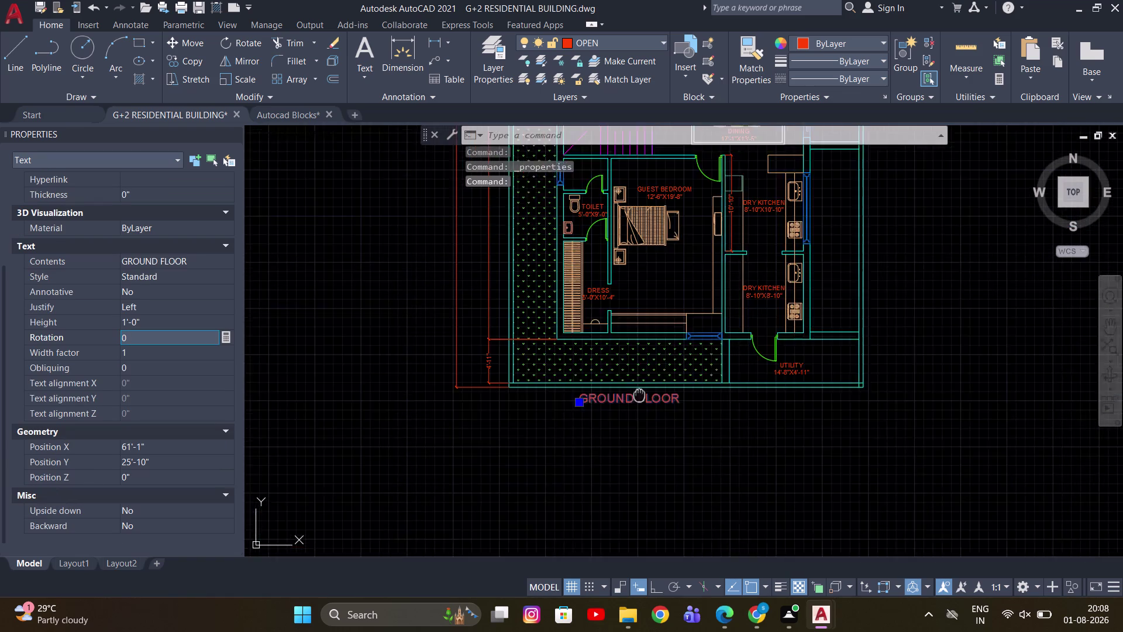
middle_drag(640, 393, 666, 347)
click(656, 347)
middle_drag(732, 377, 639, 389)
key(m)
key(space)
click(673, 381)
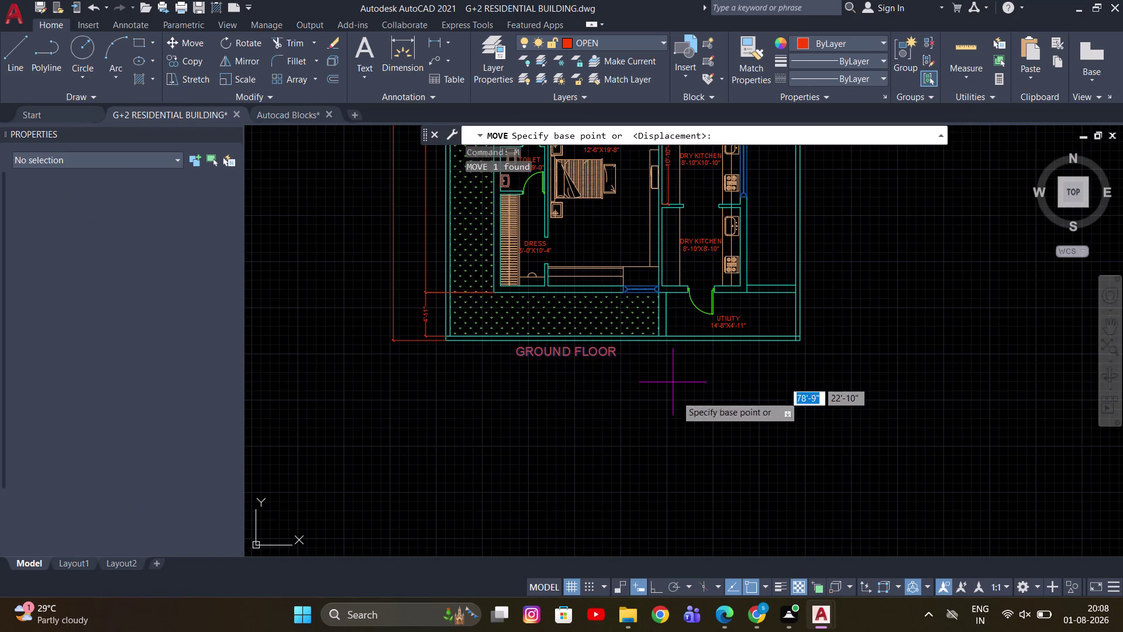
key(F8)
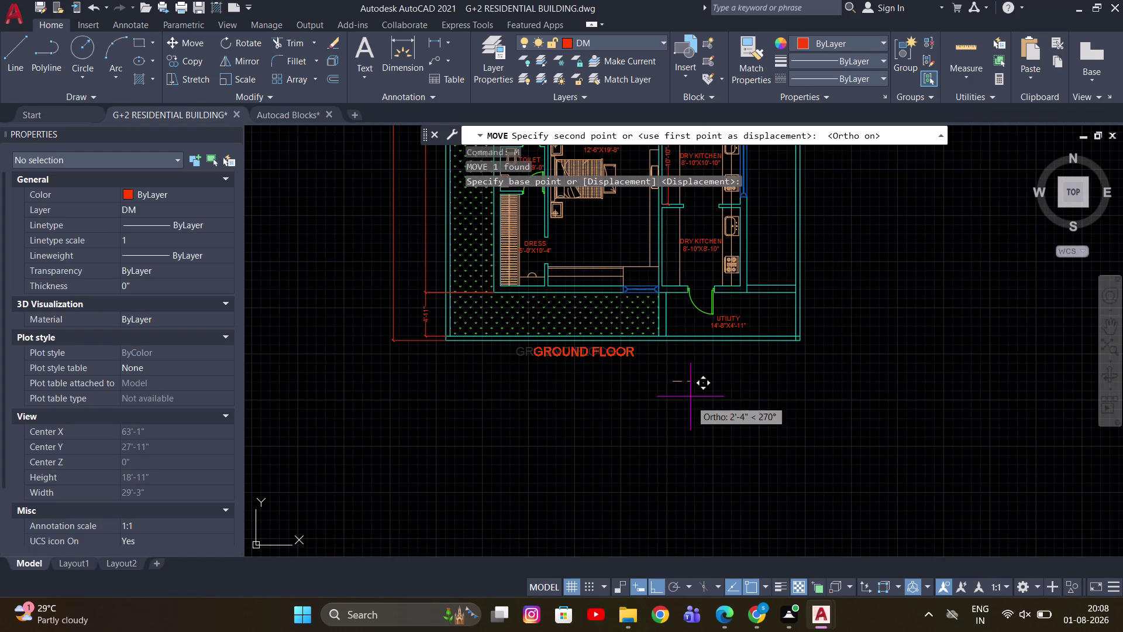
scroll(up, 3)
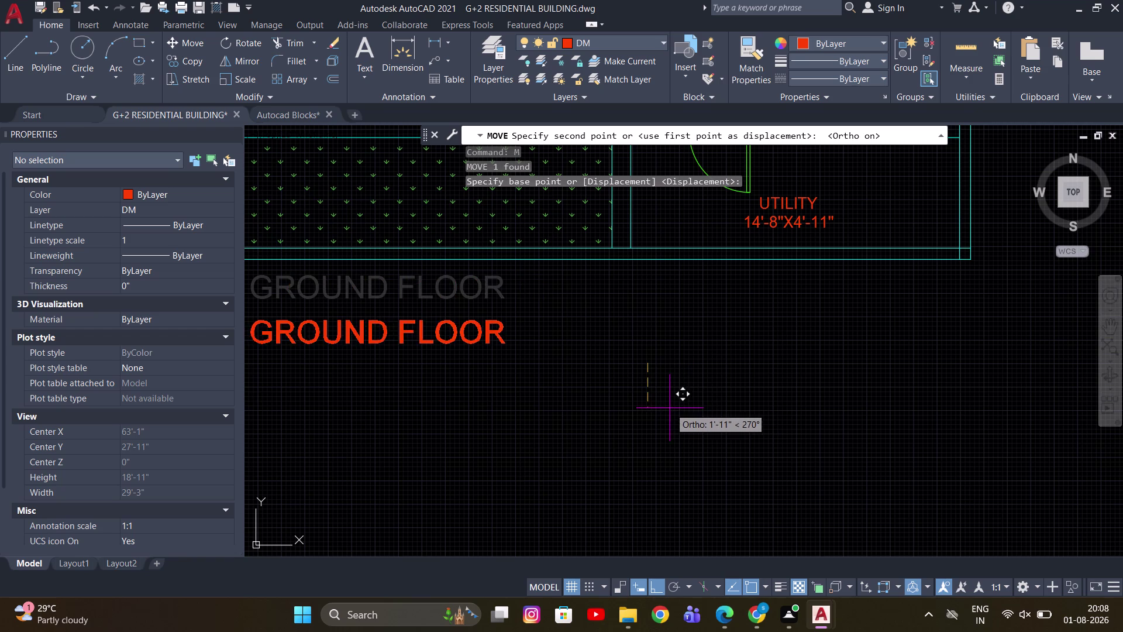
middle_drag(669, 408, 895, 418)
scroll(up, 3)
click(880, 385)
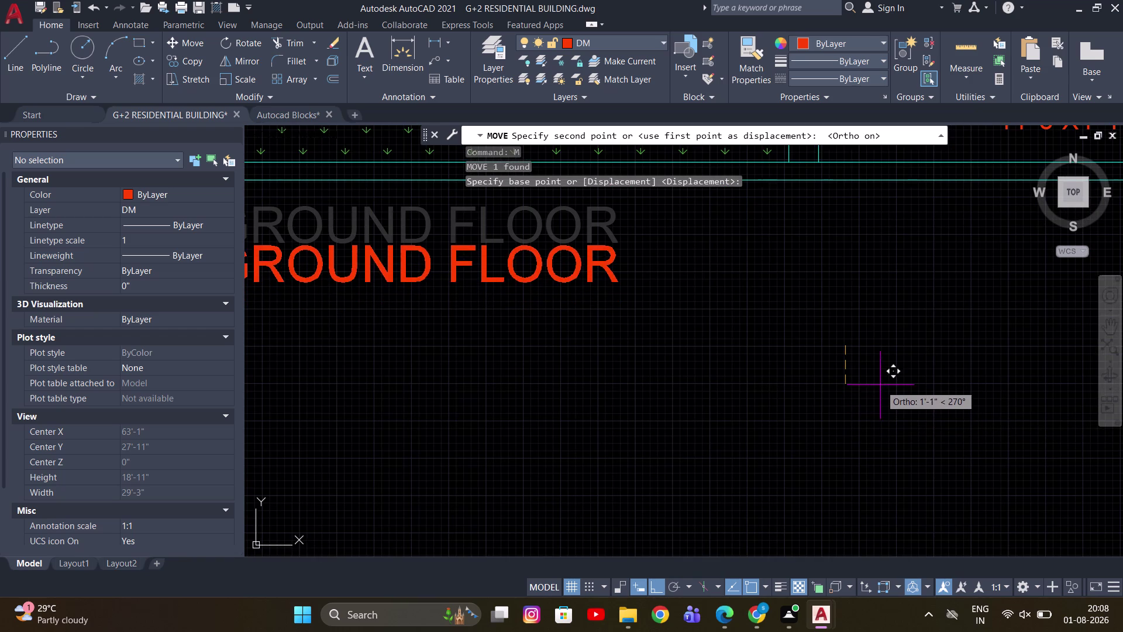
scroll(down, 3)
key(Escape)
middle_drag(740, 381, 588, 361)
scroll(down, 3)
click(612, 349)
middle_drag(775, 379, 588, 372)
key(m)
key(space)
click(545, 374)
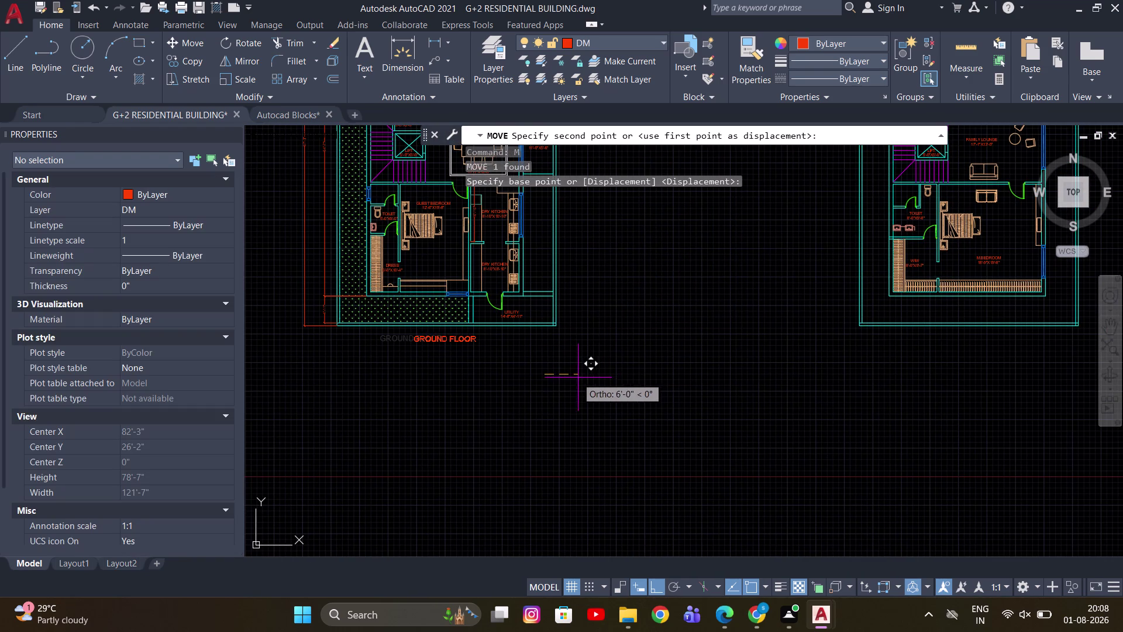
click(575, 378)
Adjust the GROUND FLOOR label's position with a second move.
click(466, 340)
key(m)
key(space)
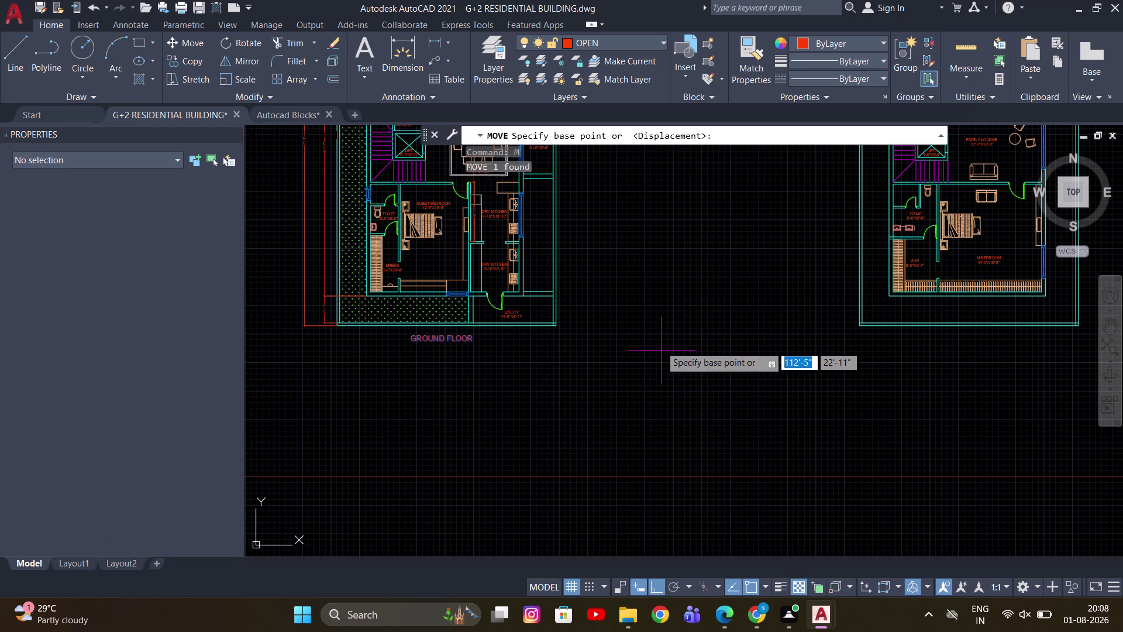
click(657, 339)
scroll(up, 3)
click(660, 346)
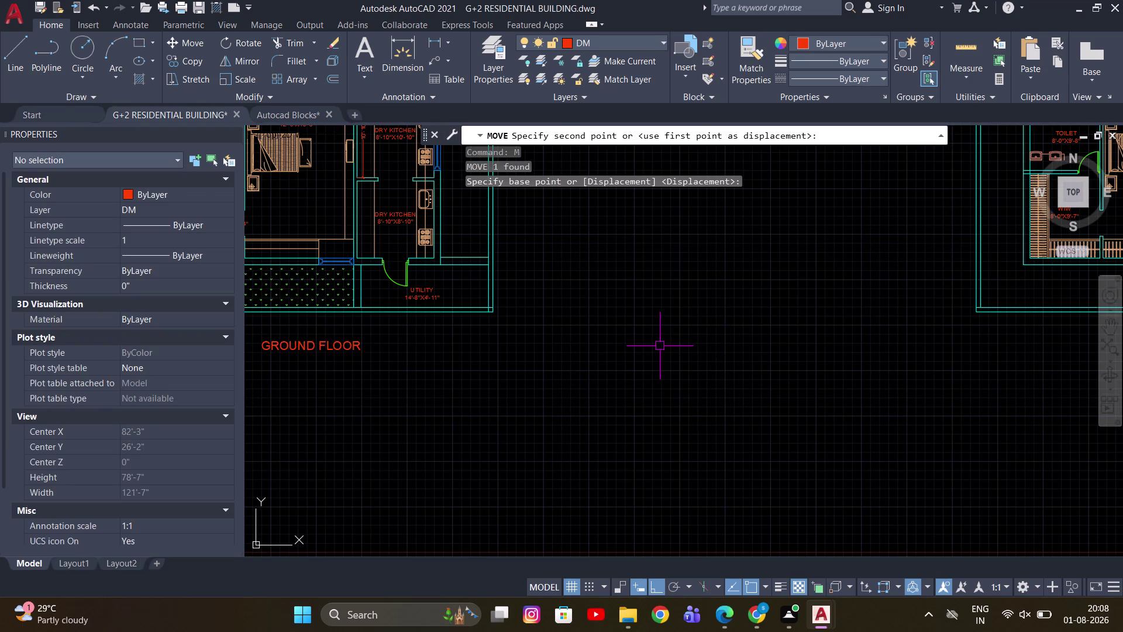
scroll(up, 3)
middle_drag(399, 373, 632, 365)
Set the GROUND FLOOR label's text height to 2'-0" in Properties.
drag(545, 344, 474, 321)
click(406, 304)
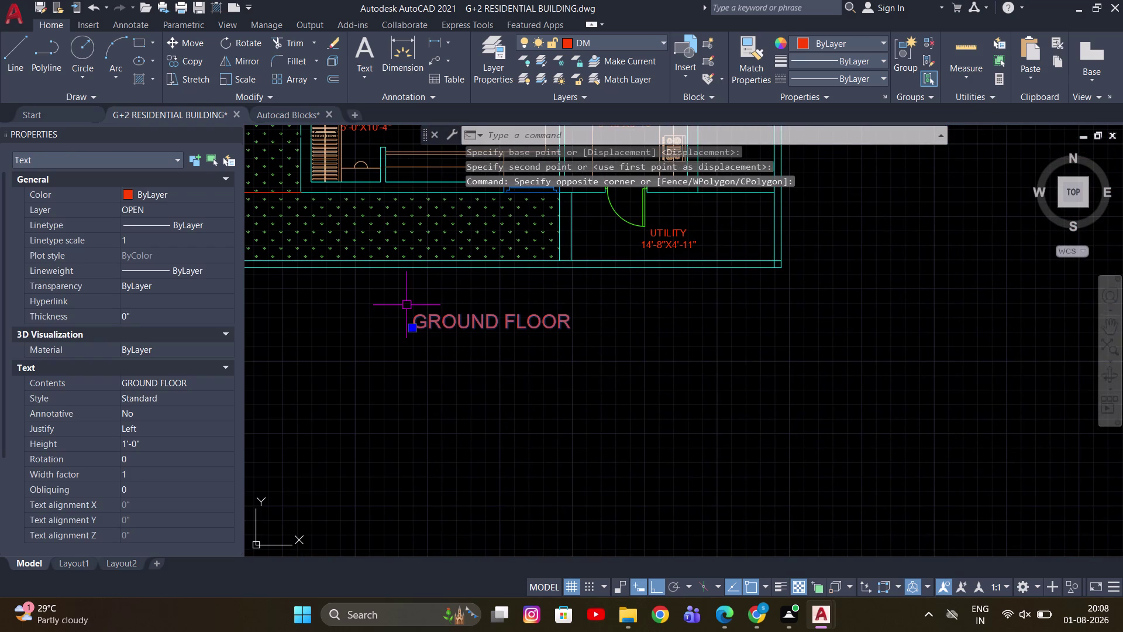
click(158, 440)
text(2')
key(Return)
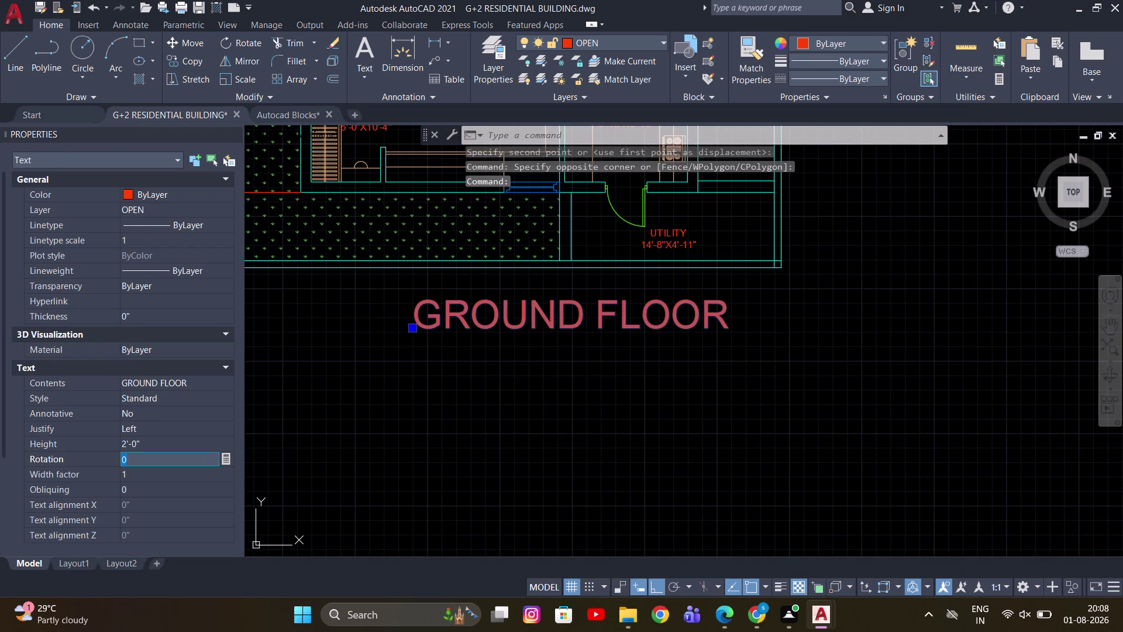
Centre the enlarged GROUND FLOOR label under the ground-floor plan.
scroll(up, 3)
scroll(down, 3)
middle_drag(485, 380, 638, 372)
key(Escape)
click(582, 351)
middle_drag(644, 387, 669, 402)
key(m)
key(space)
click(730, 410)
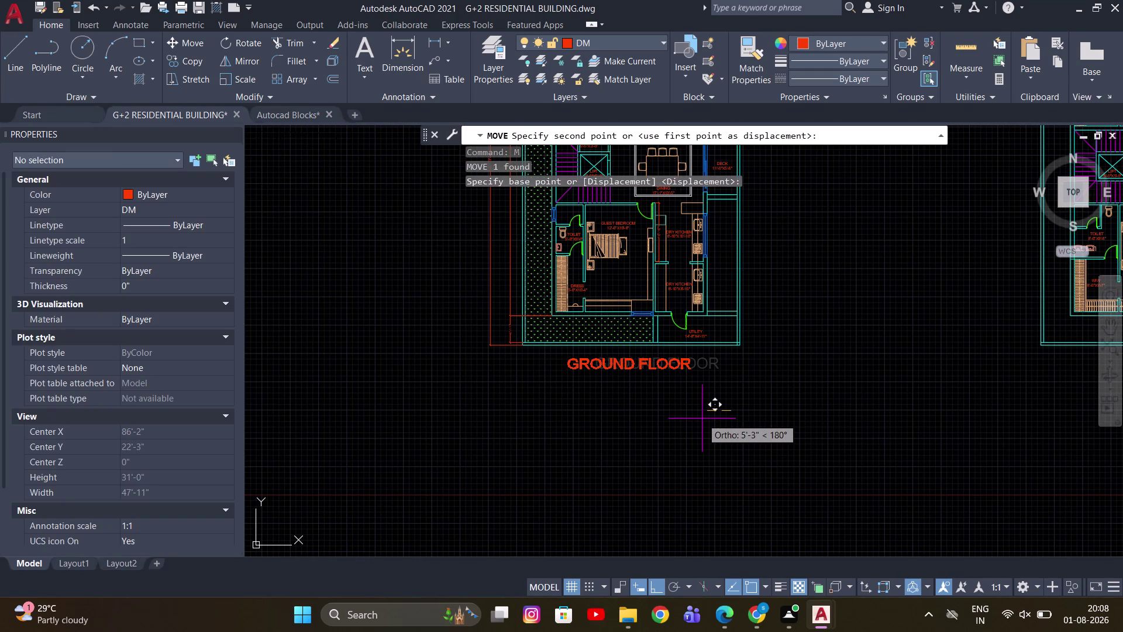
click(698, 419)
key(Escape)
Start copying the GROUND FLOOR label with CO from a base point.
click(608, 358)
middle_drag(684, 412, 542, 438)
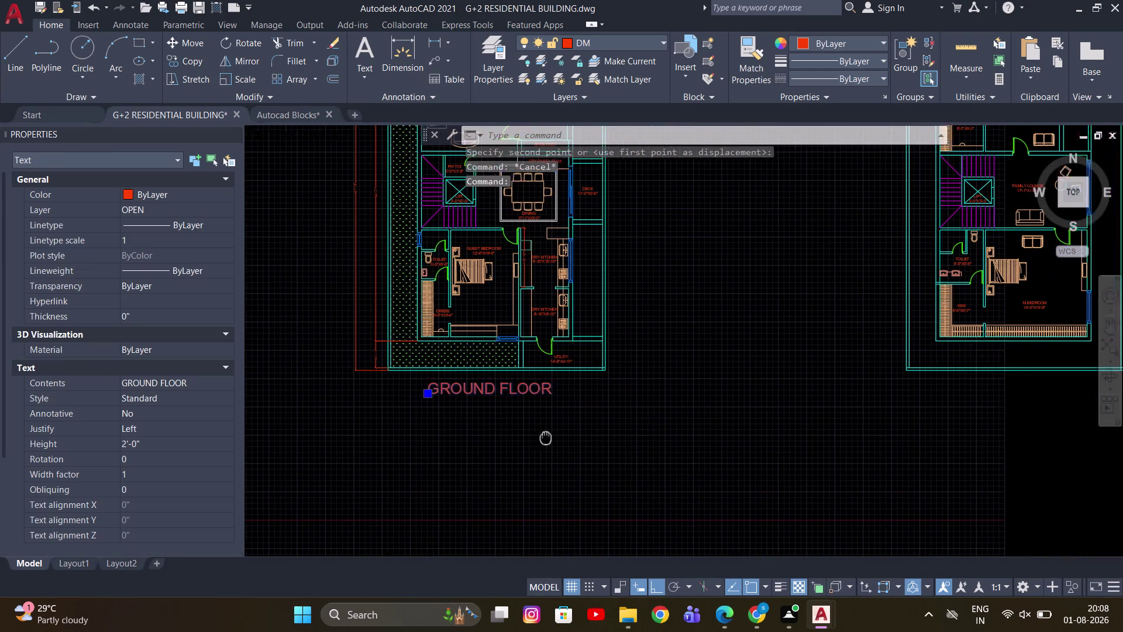
middle_drag(543, 438, 535, 438)
key(c)
key(o)
key(space)
click(449, 439)
middle_drag(759, 442, 521, 437)
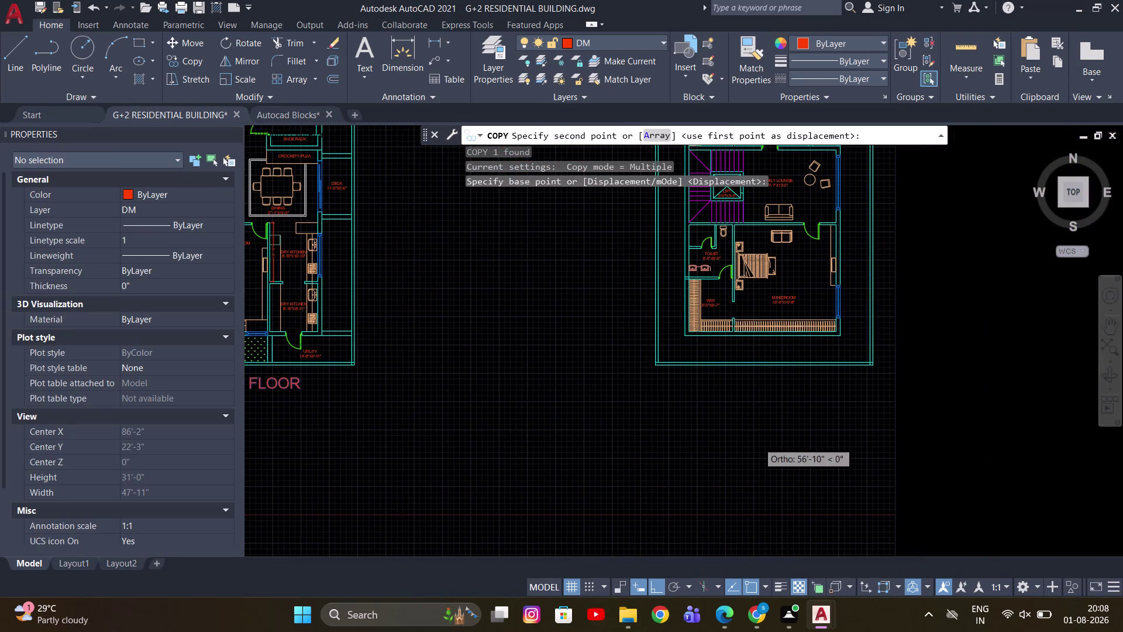
click(739, 448)
scroll(down, 3)
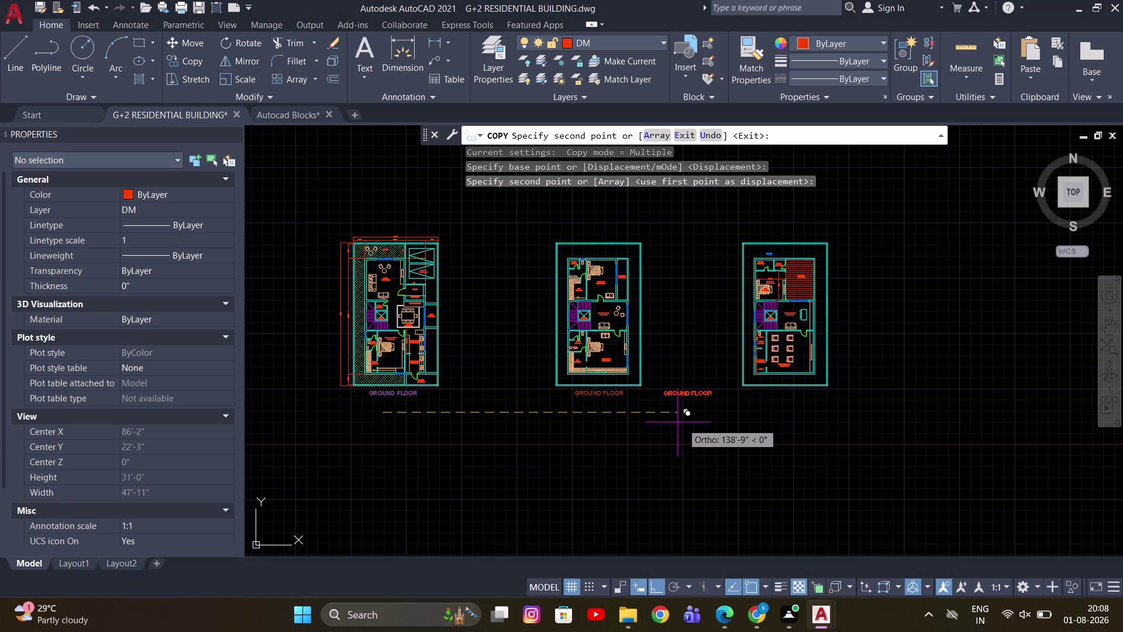
middle_drag(683, 422, 616, 427)
scroll(up, 3)
click(700, 426)
key(Escape)
scroll(down, 3)
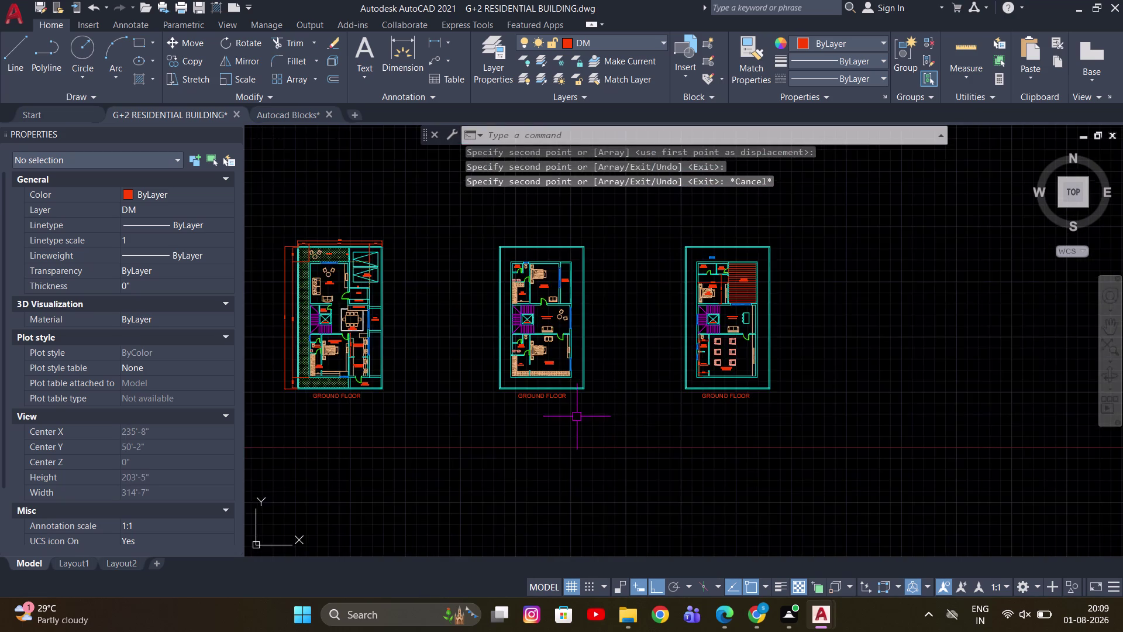
scroll(up, 3)
click(232, 134)
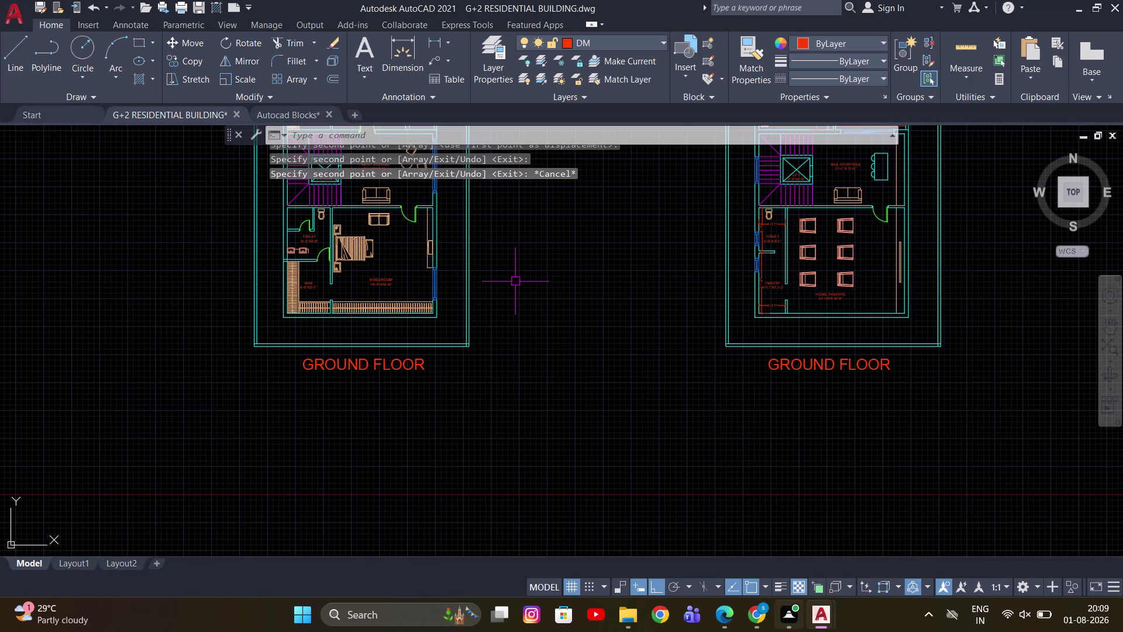
click(759, 607)
click(760, 608)
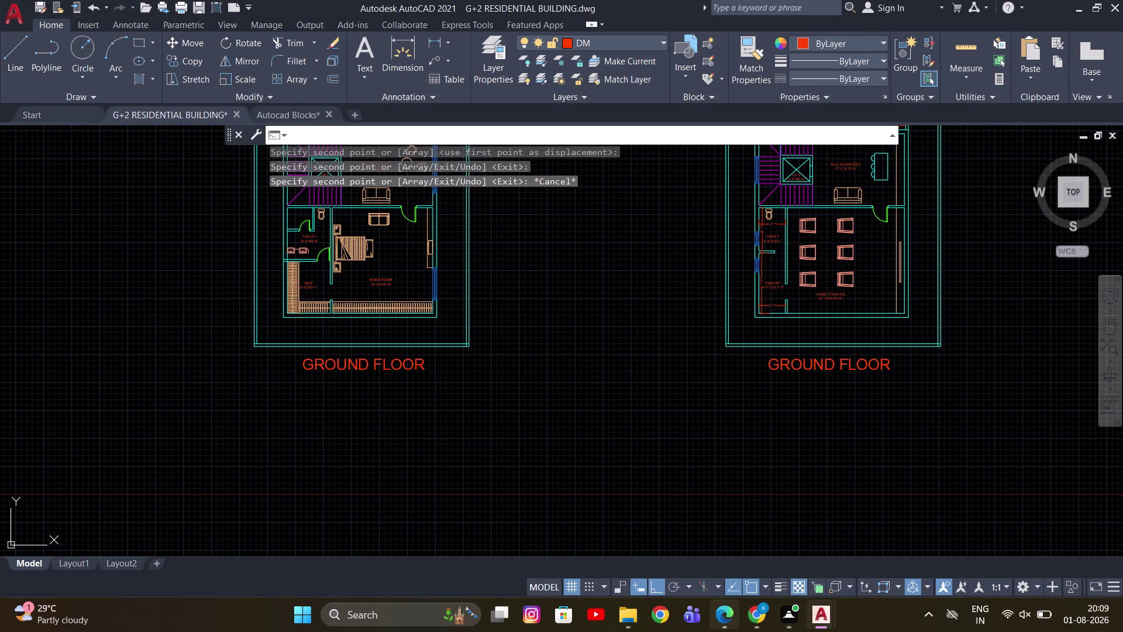
click(731, 617)
scroll(down, 3)
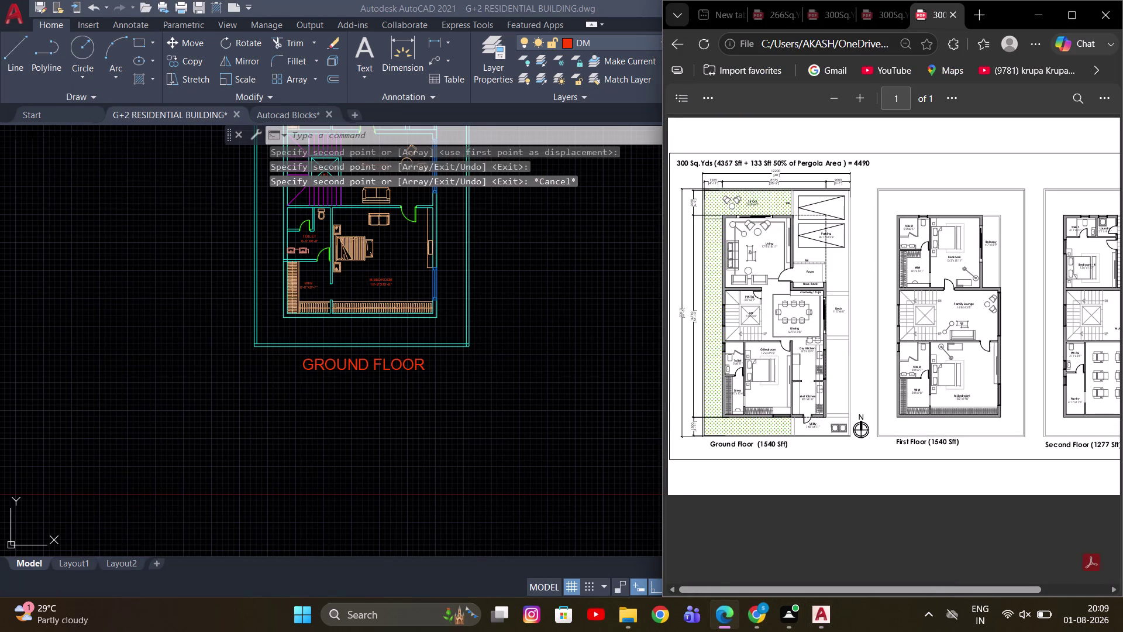
scroll(up, 3)
scroll(up, 3)
Change the copied label's text from GROUND FLOOR to 1ST FLOOR.
click(342, 374)
double_click(339, 365)
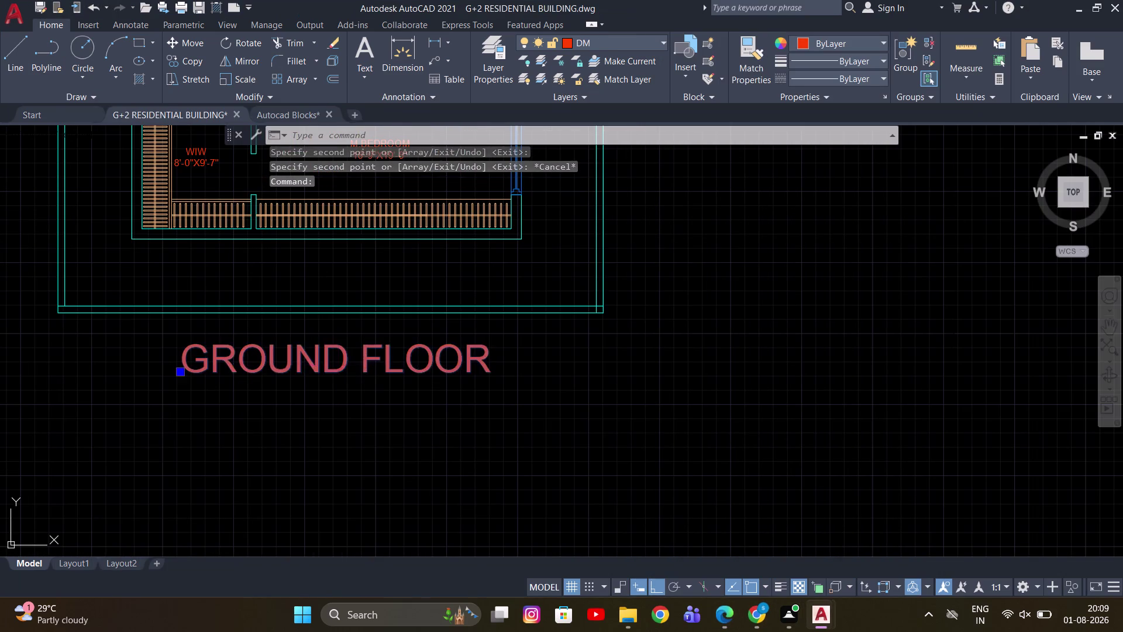
click(343, 361)
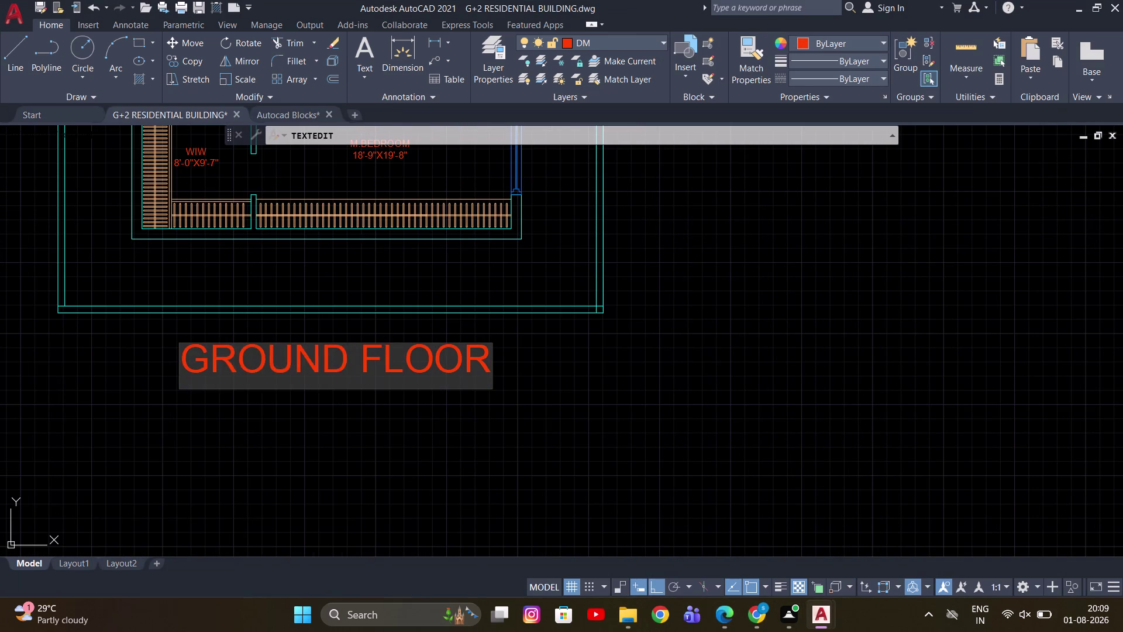
drag(345, 361, 72, 360)
text(1S)
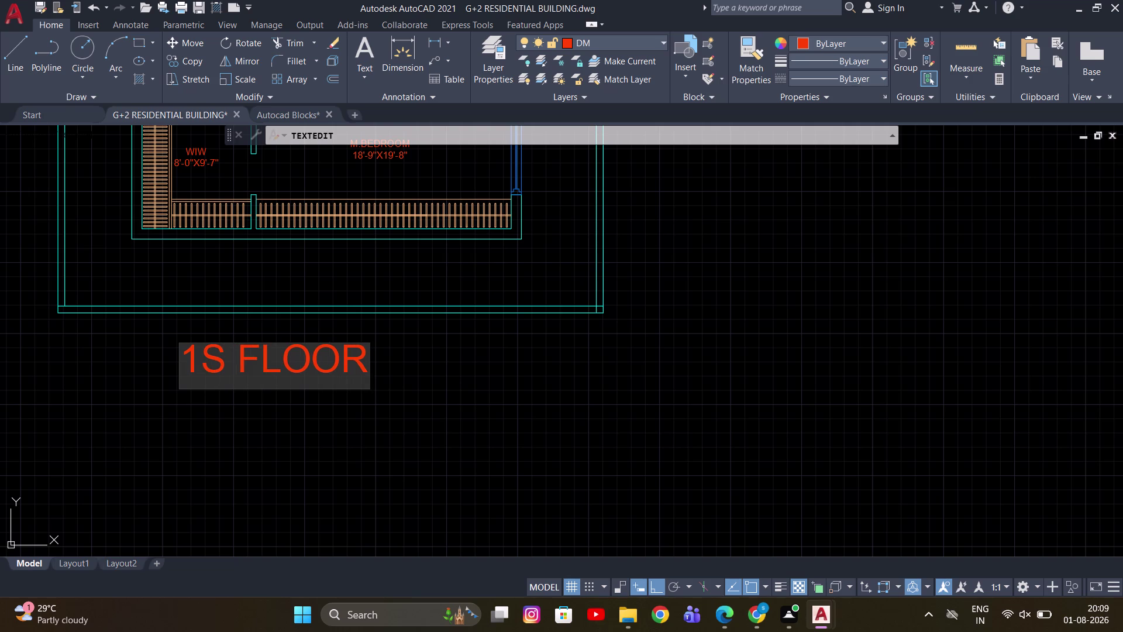
text(T)
click(548, 456)
scroll(down, 3)
key(Escape)
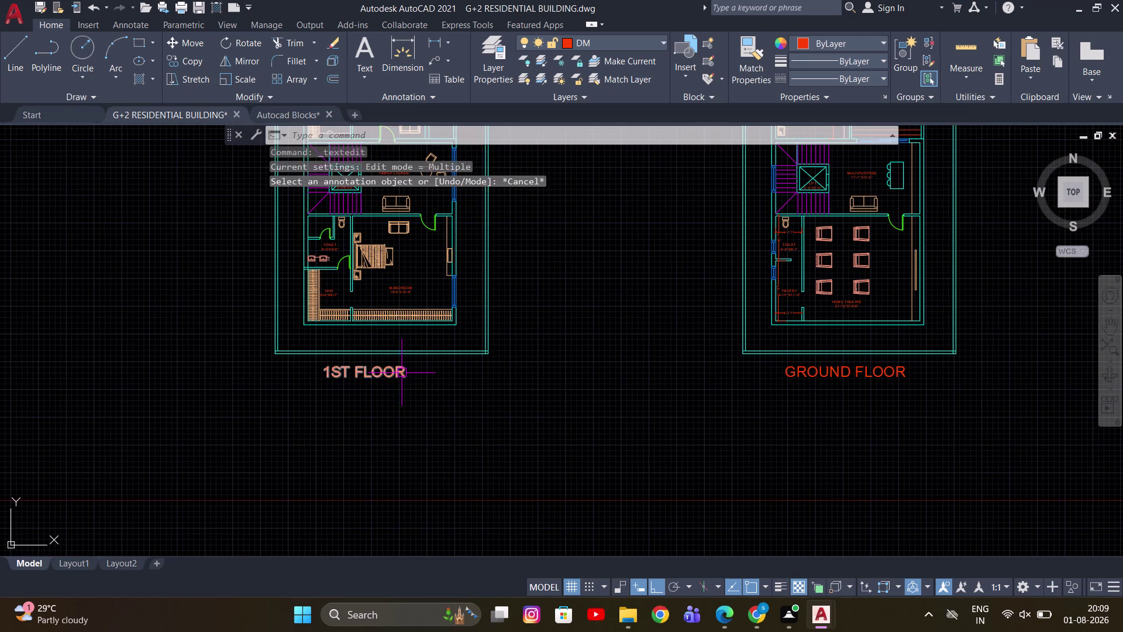
Move the 1ST FLOOR label toward its place under the middle plan.
click(396, 373)
middle_drag(524, 400, 491, 400)
key(m)
key(space)
click(463, 401)
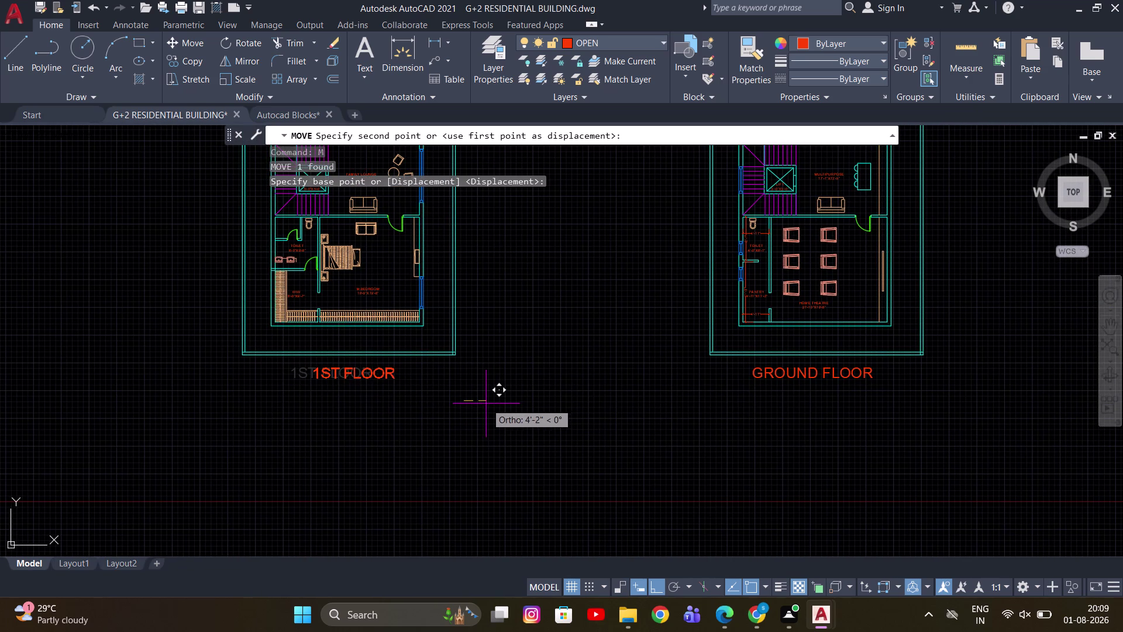
click(484, 404)
scroll(up, 3)
middle_drag(300, 359, 304, 361)
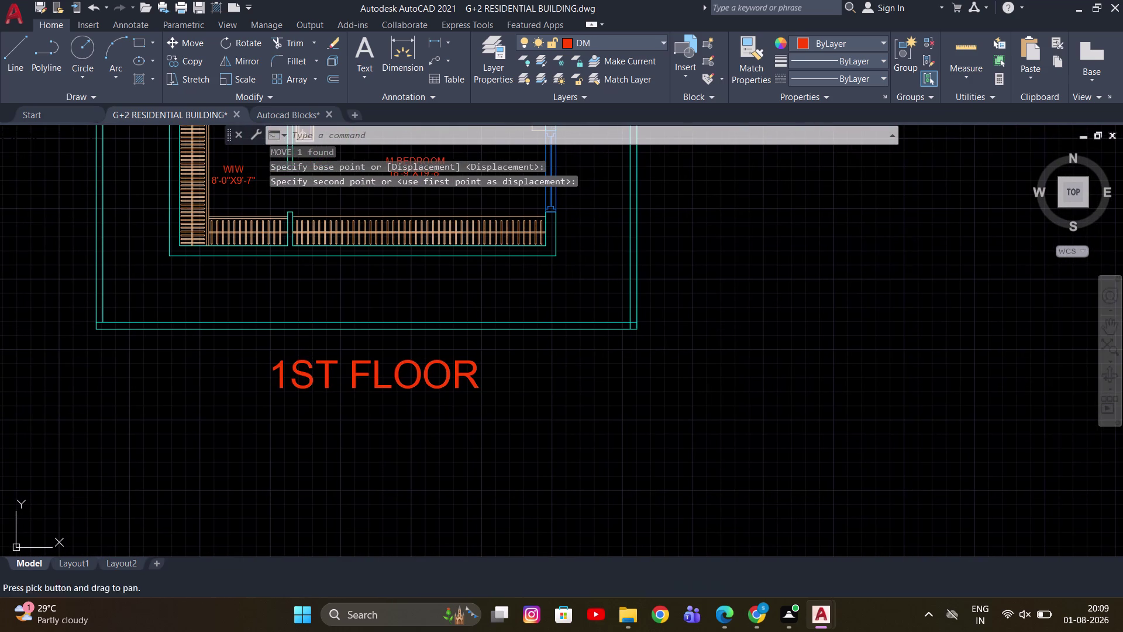
click(325, 374)
Nudge the 1ST FLOOR label into its final position.
middle_drag(583, 442, 573, 451)
key(m)
key(space)
click(558, 454)
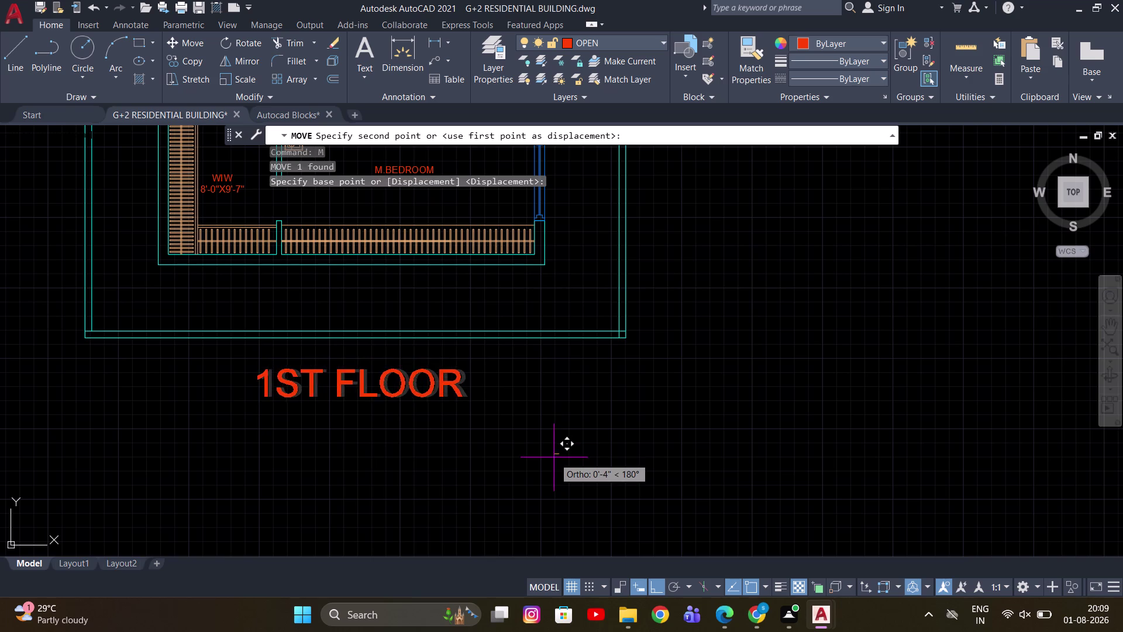
click(554, 464)
key(Escape)
Pan to the third plan and open its GROUND FLOOR label for editing.
scroll(down, 3)
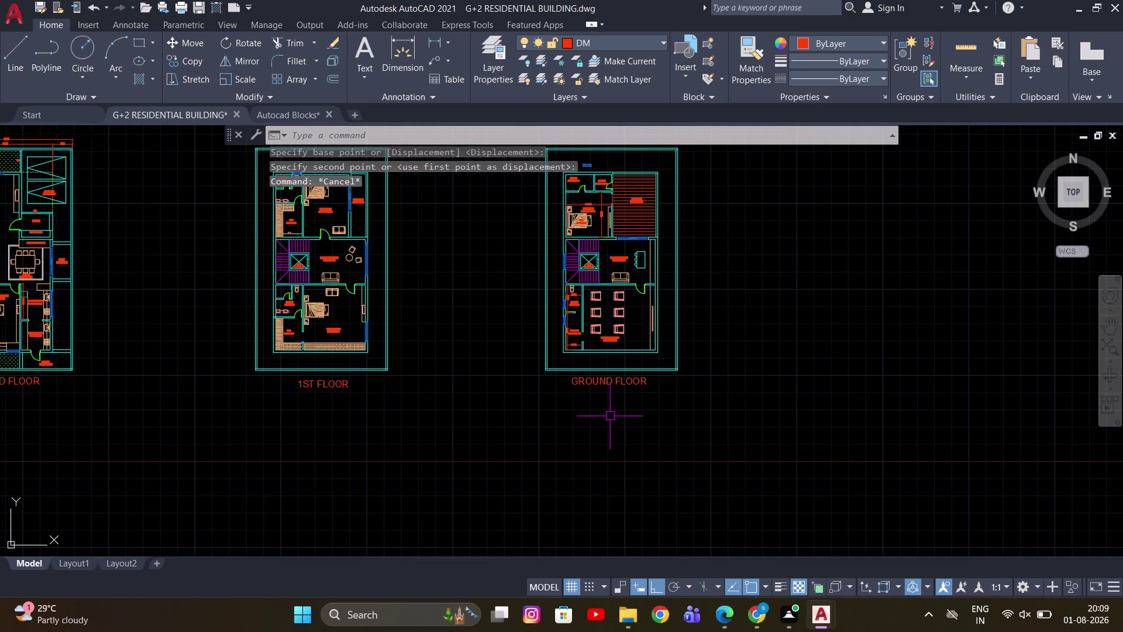
middle_drag(608, 416, 631, 426)
scroll(up, 3)
double_click(627, 380)
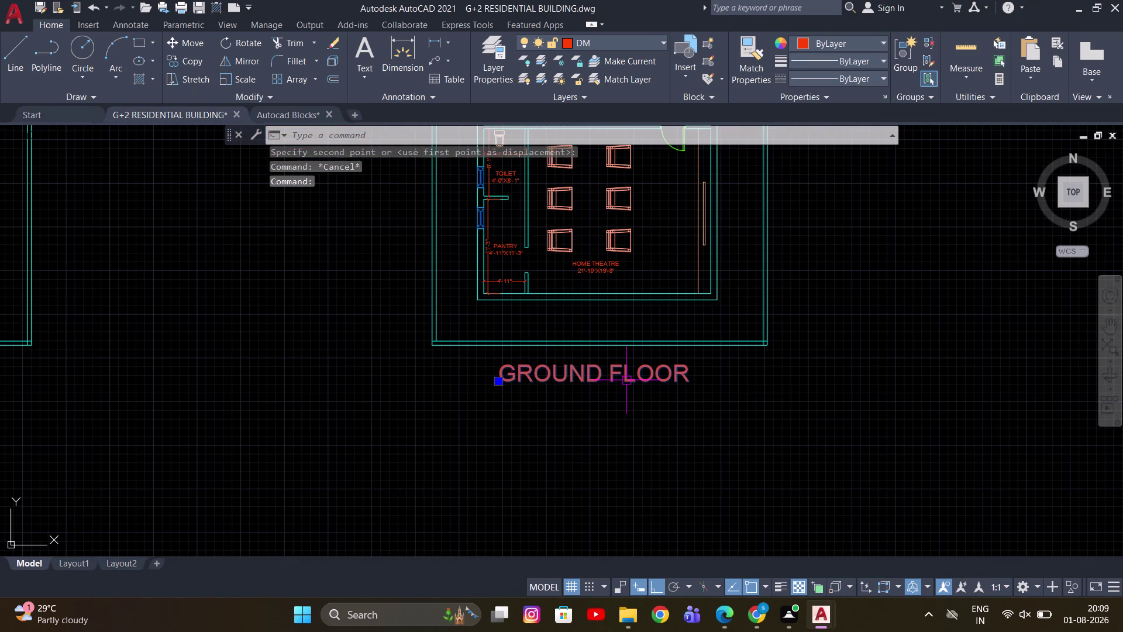
click(724, 619)
scroll(down, 3)
scroll(up, 3)
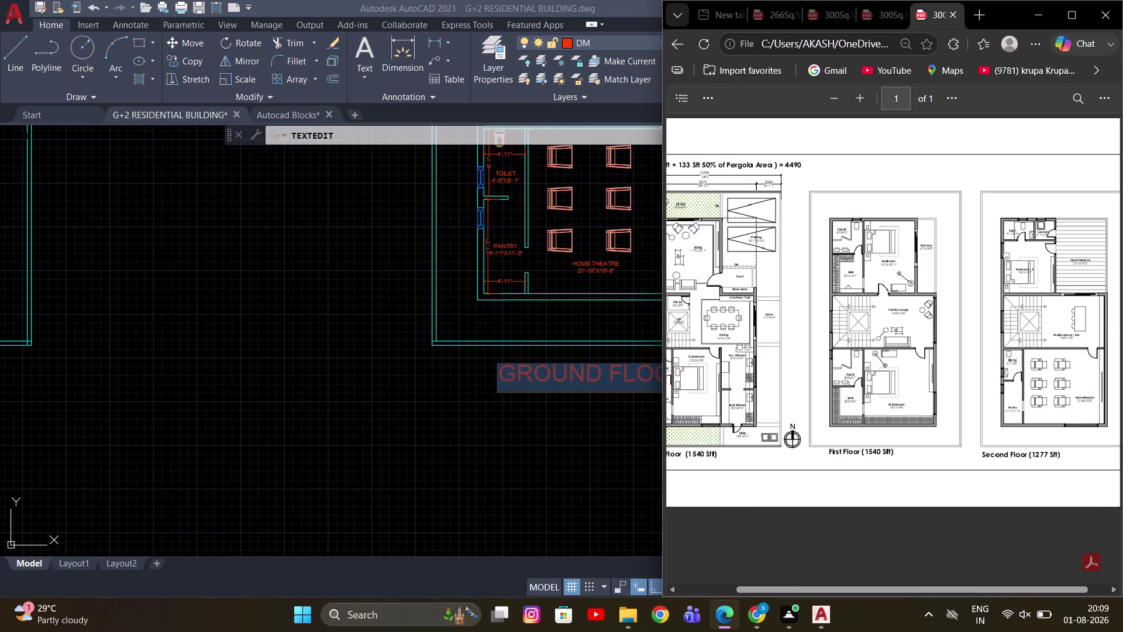
Bring the third plan's label into view and check the reference floor plans.
scroll(up, 3)
middle_drag(562, 403, 446, 409)
scroll(up, 3)
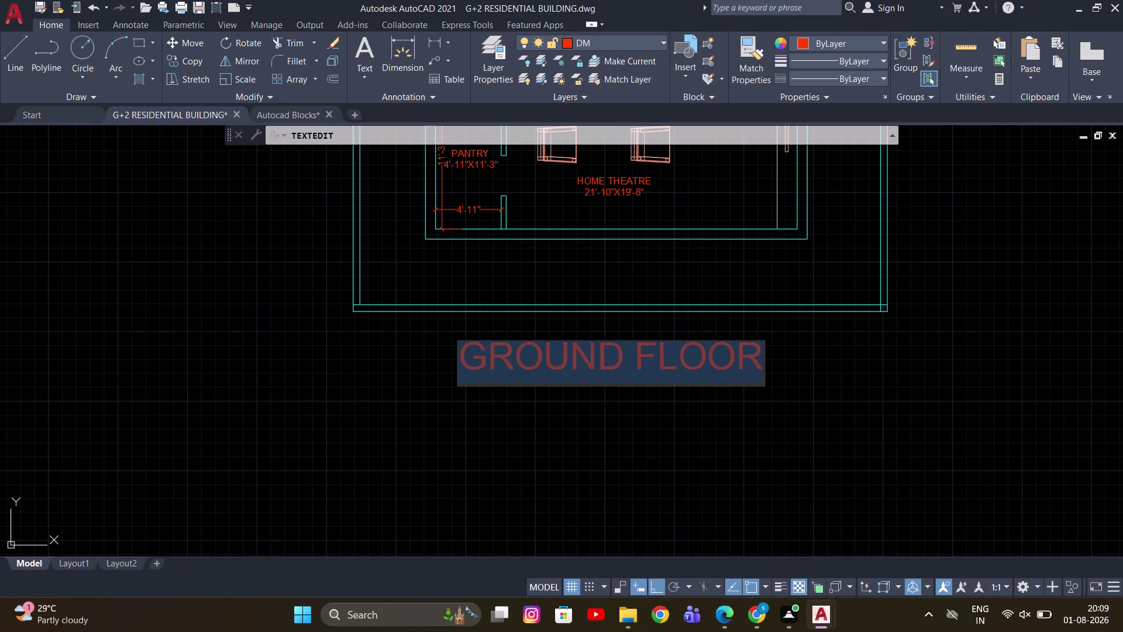
click(725, 618)
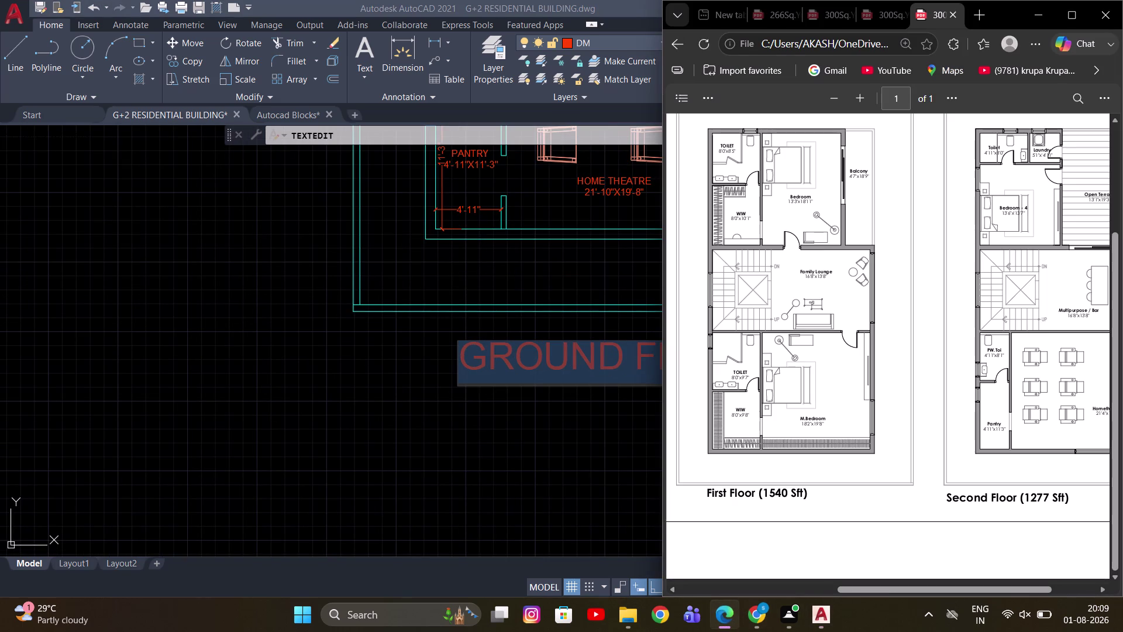
middle_drag(559, 385, 434, 408)
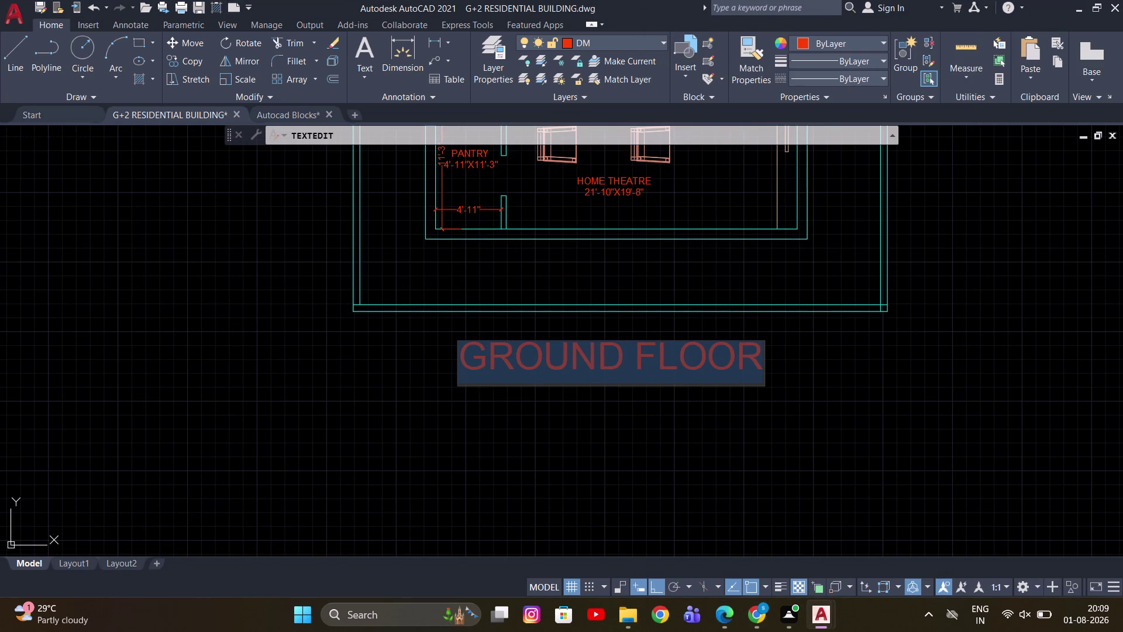
click(624, 357)
Replace GROUND with SECOND in the third plan's label, correcting typos.
drag(624, 358, 447, 377)
text(SECT)
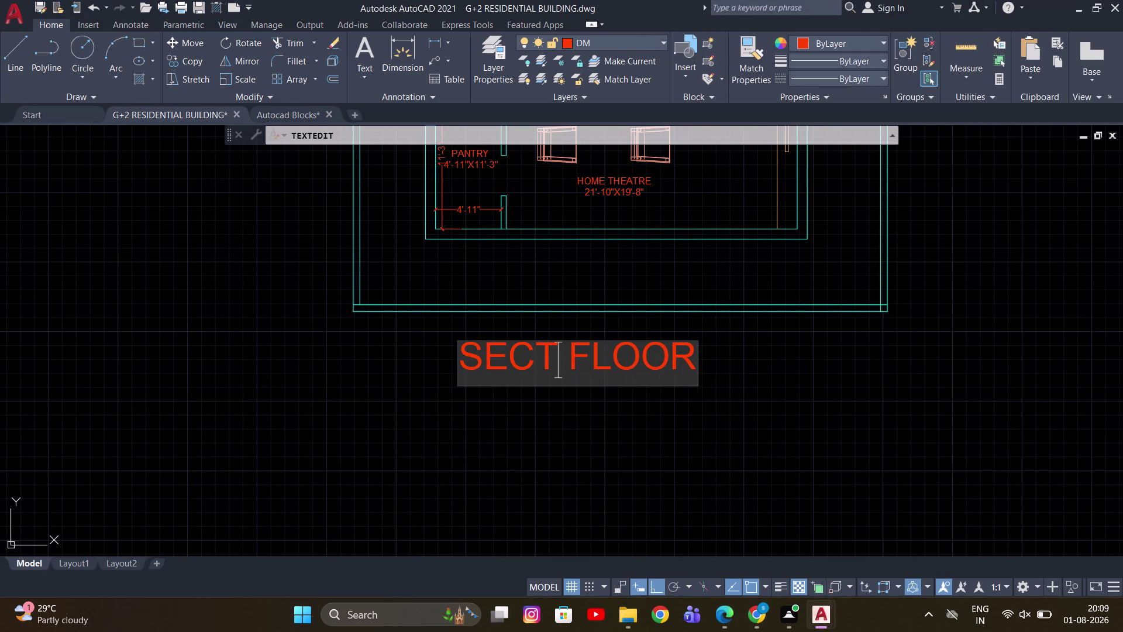
text(IO)
key(BackSpace)
key(BackSpace)
key(BackSpace)
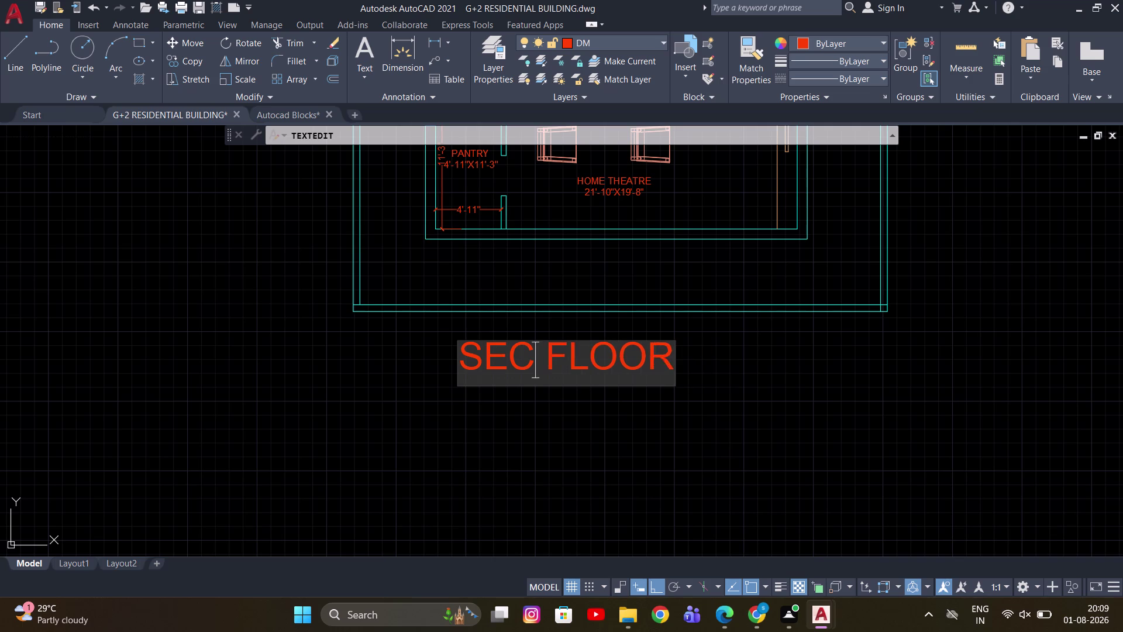
key(BackSpace)
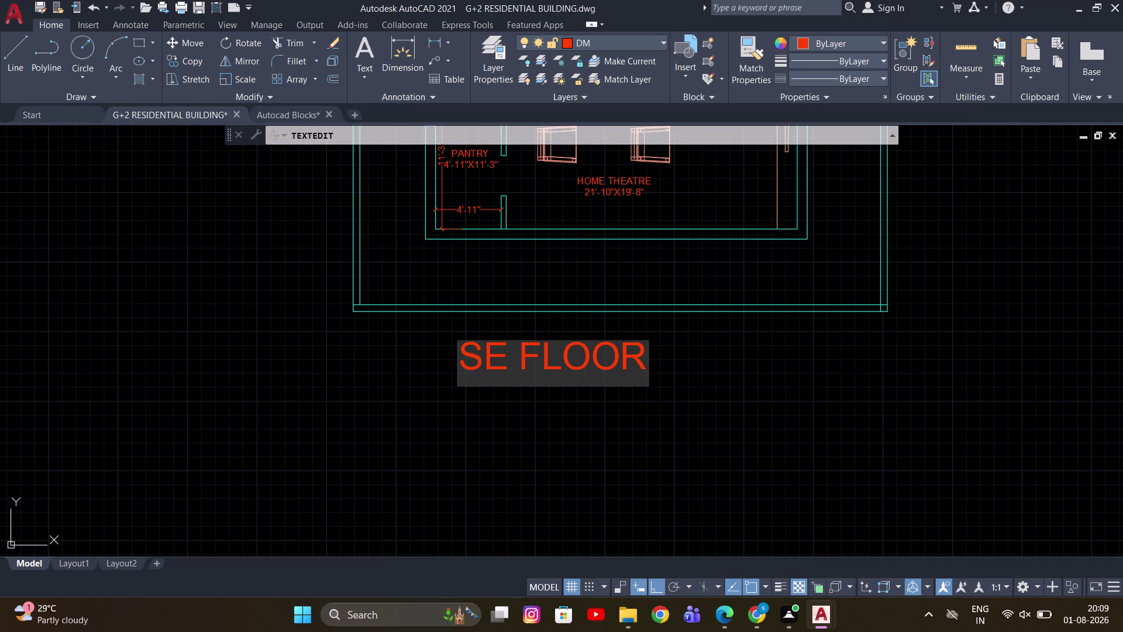
text(COM)
key(BackSpace)
text(N)
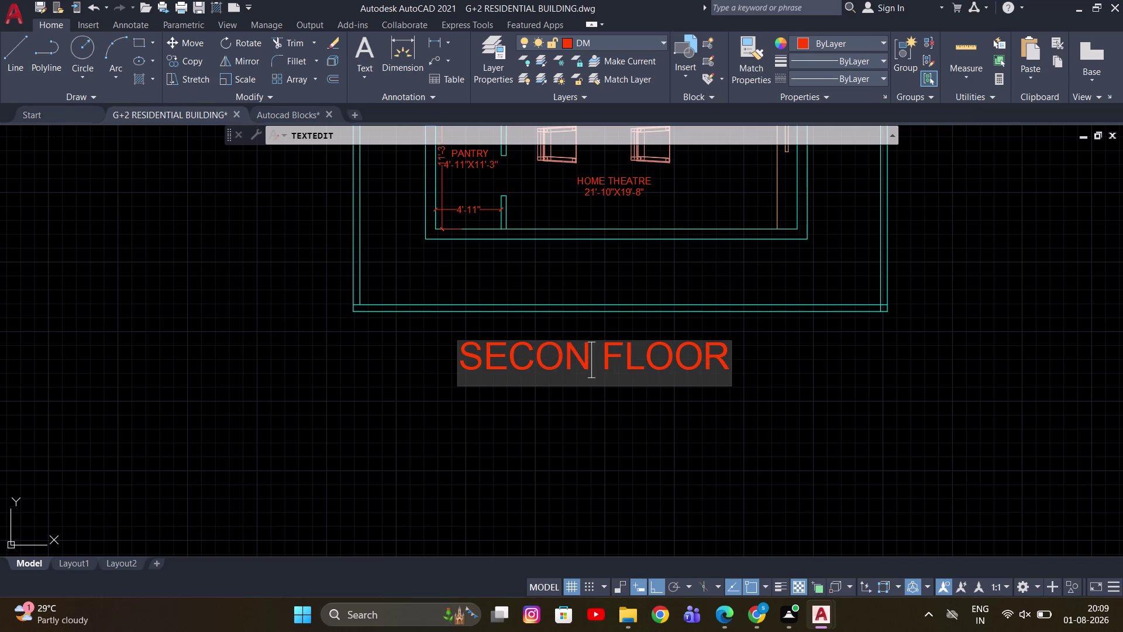
text(F)
key(BackSpace)
key(f)
key(BackSpace)
key(d)
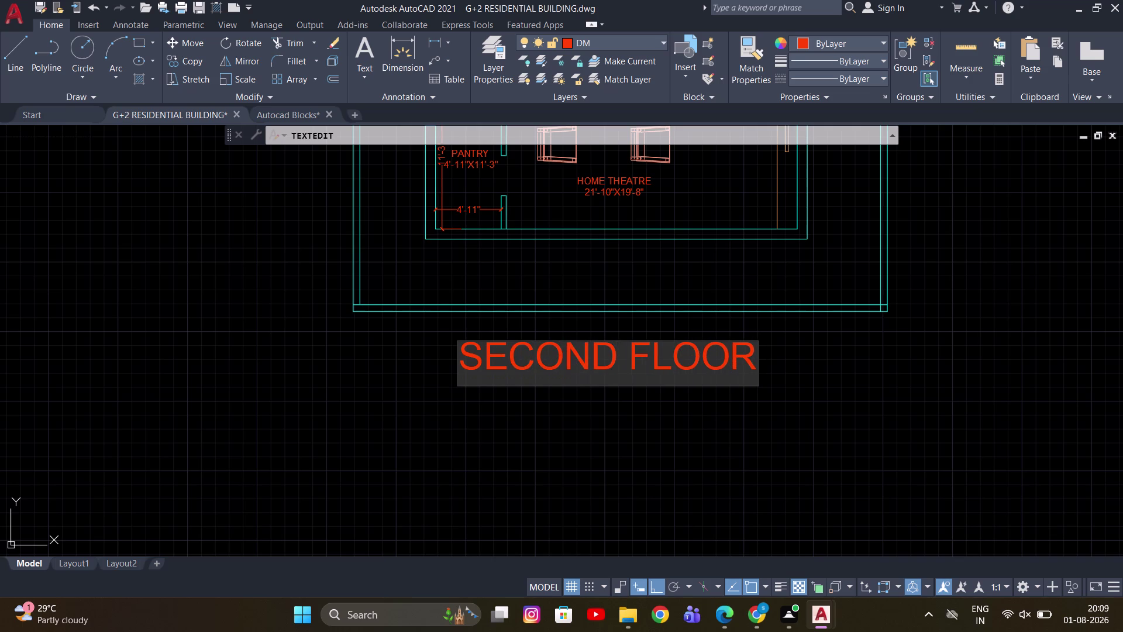
click(535, 437)
scroll(down, 3)
key(Escape)
Review all three labelled plans and the reference floor plans.
scroll(down, 3)
middle_drag(500, 422, 580, 373)
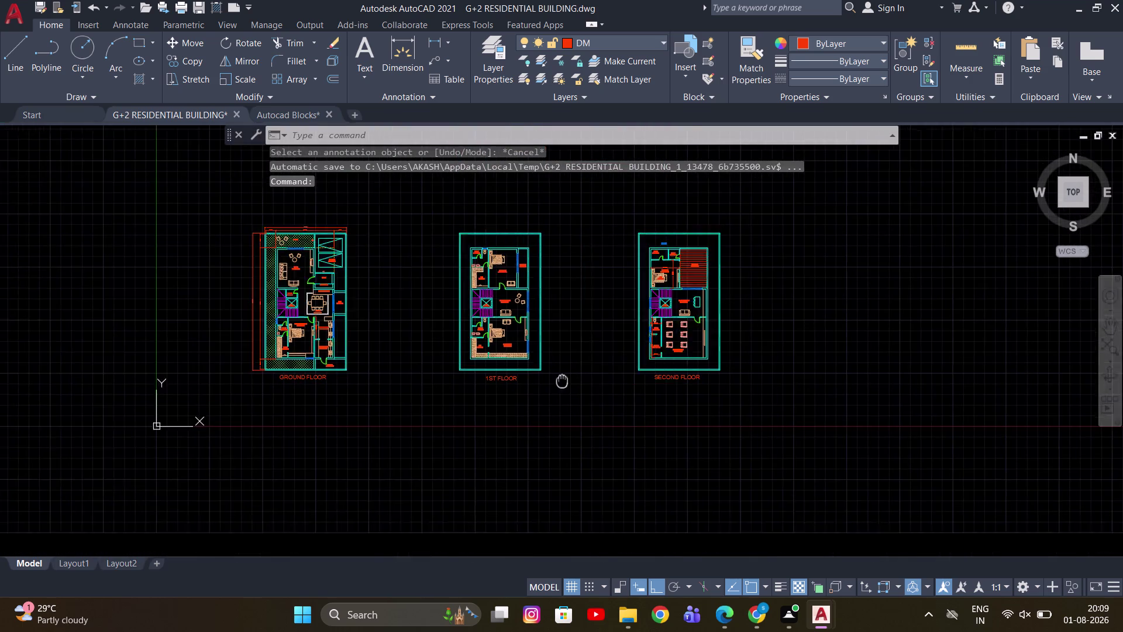
middle_drag(580, 373, 607, 364)
scroll(up, 3)
middle_drag(810, 362, 639, 366)
scroll(up, 3)
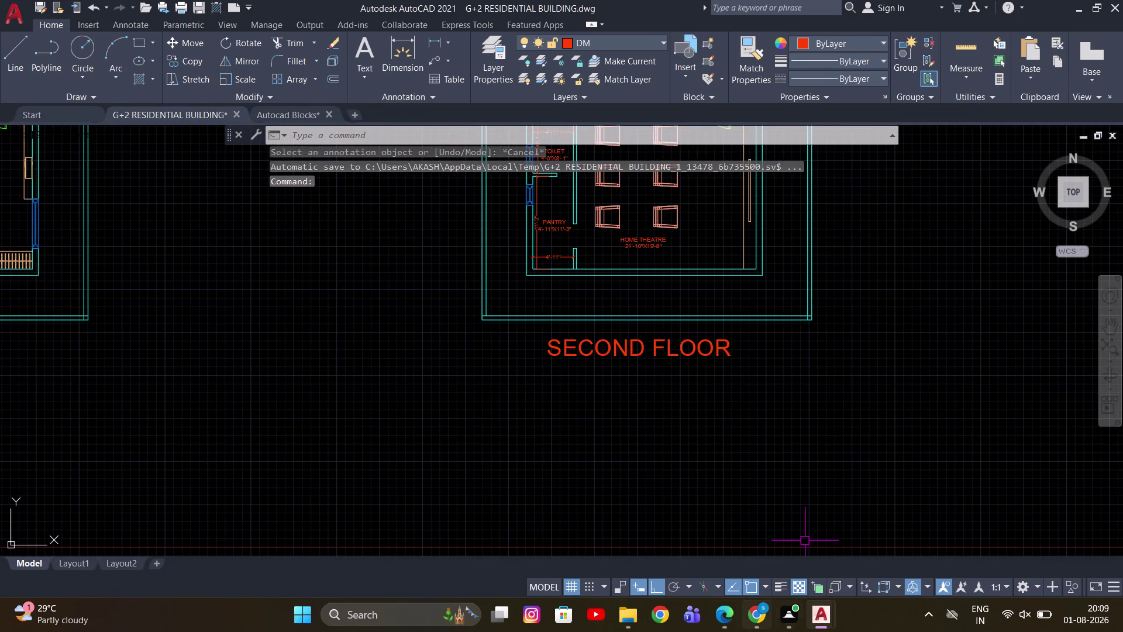
click(719, 615)
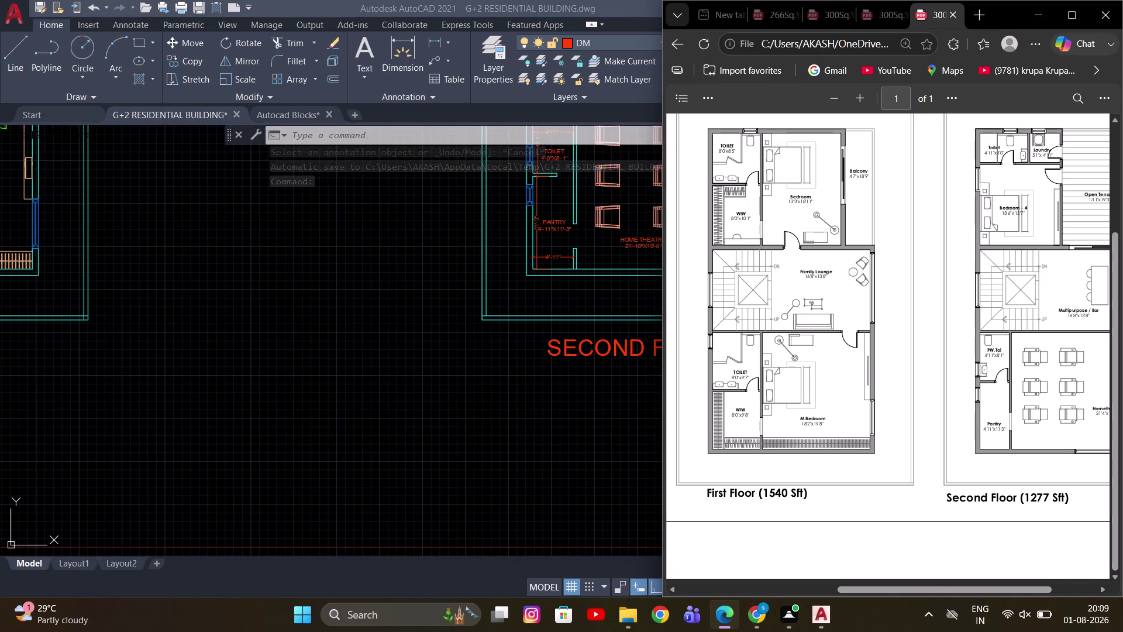
Replace 1ST with FIRST in the middle plan's label.
scroll(down, 3)
scroll(up, 3)
click(238, 387)
middle_drag(183, 400, 287, 381)
scroll(up, 3)
double_click(263, 363)
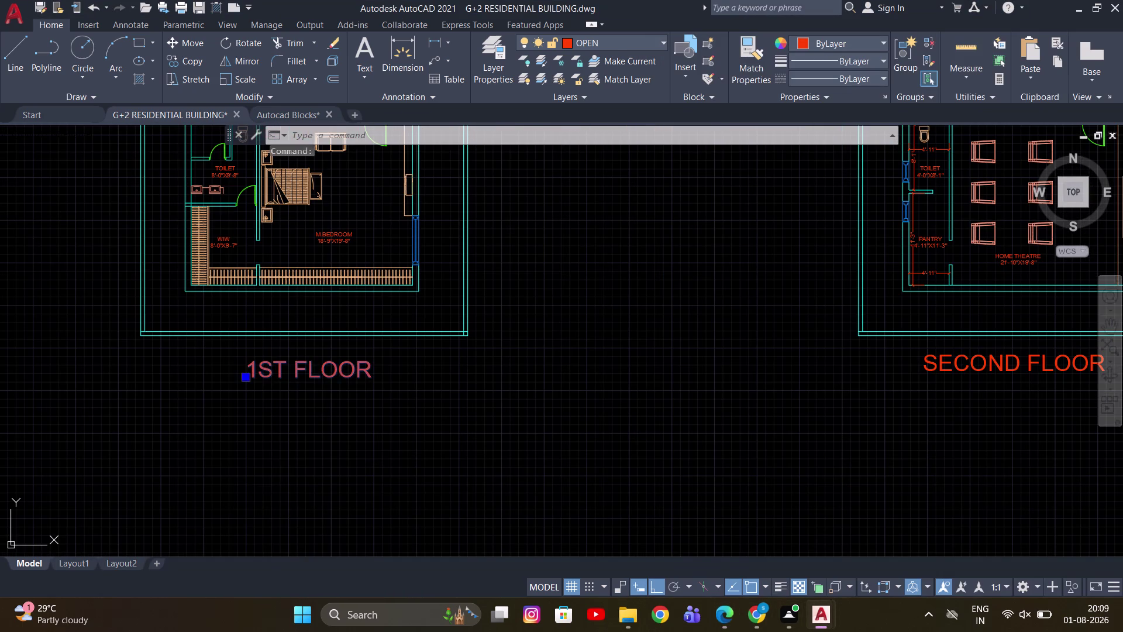
click(280, 368)
drag(282, 366, 229, 383)
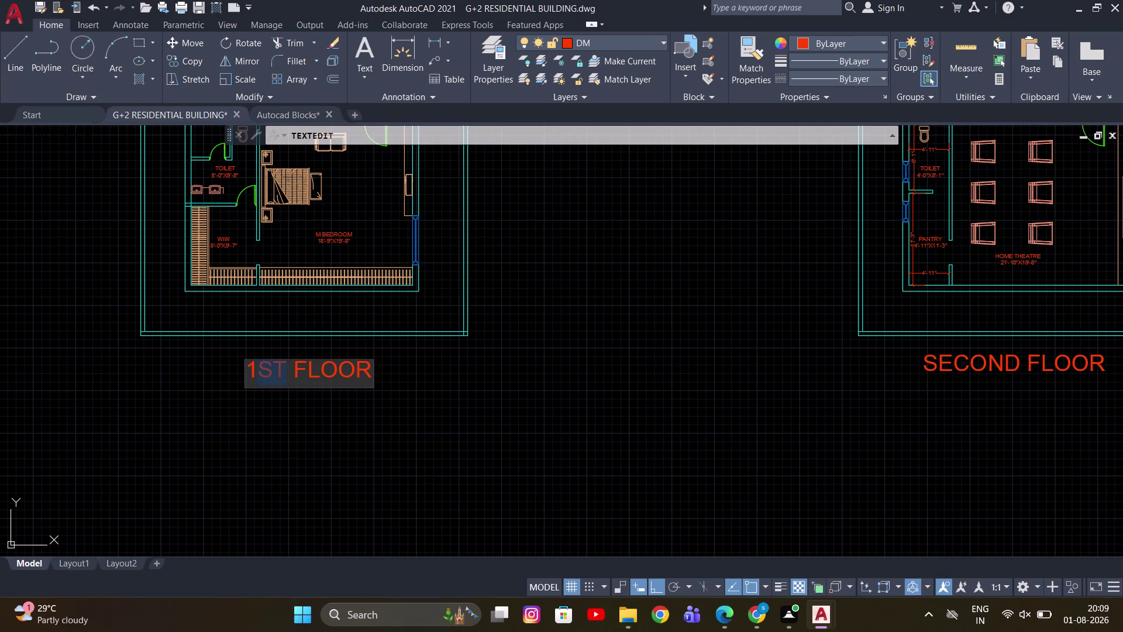
text(FIRST)
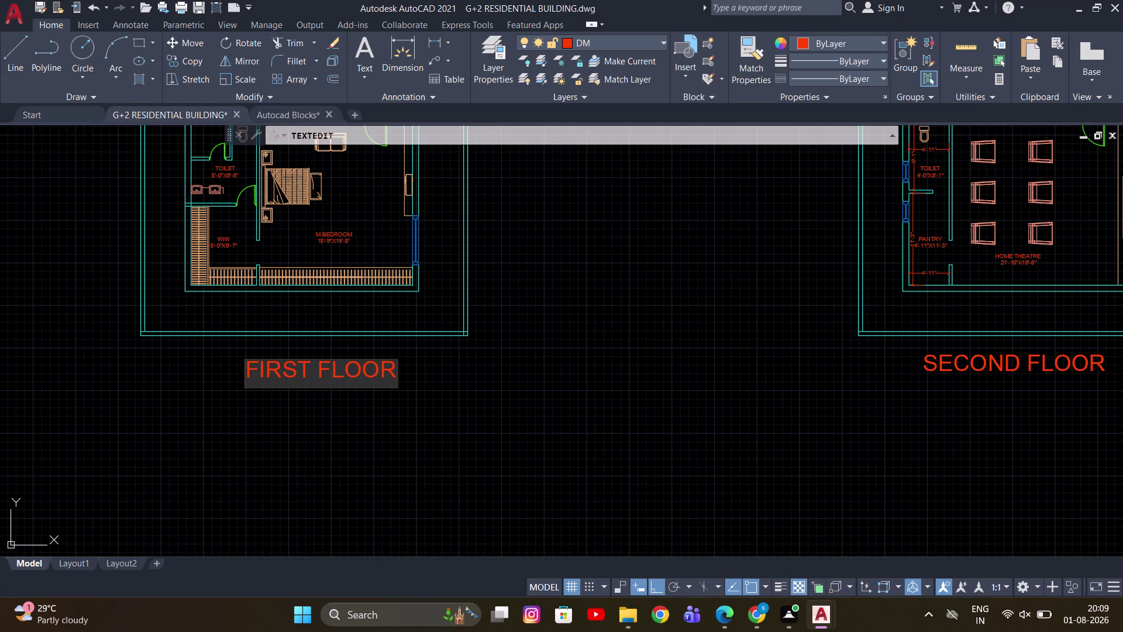
click(282, 418)
key(Escape)
scroll(down, 3)
key(Escape)
Open the GROUND FLOOR label for editing and select all its text.
scroll(up, 3)
click(210, 333)
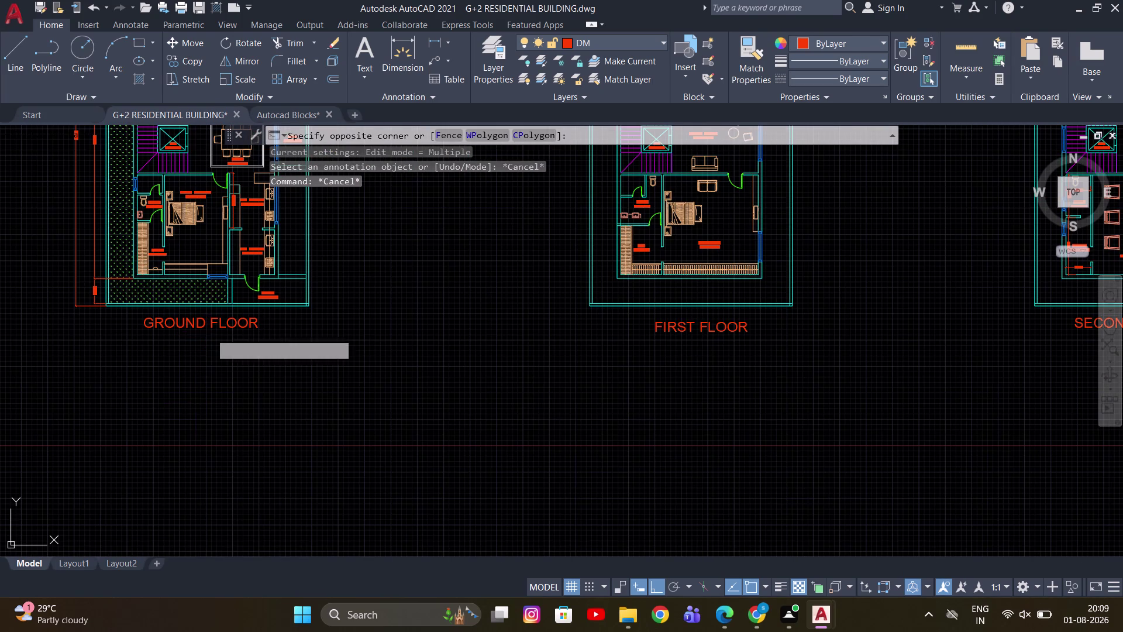
click(211, 331)
double_click(213, 324)
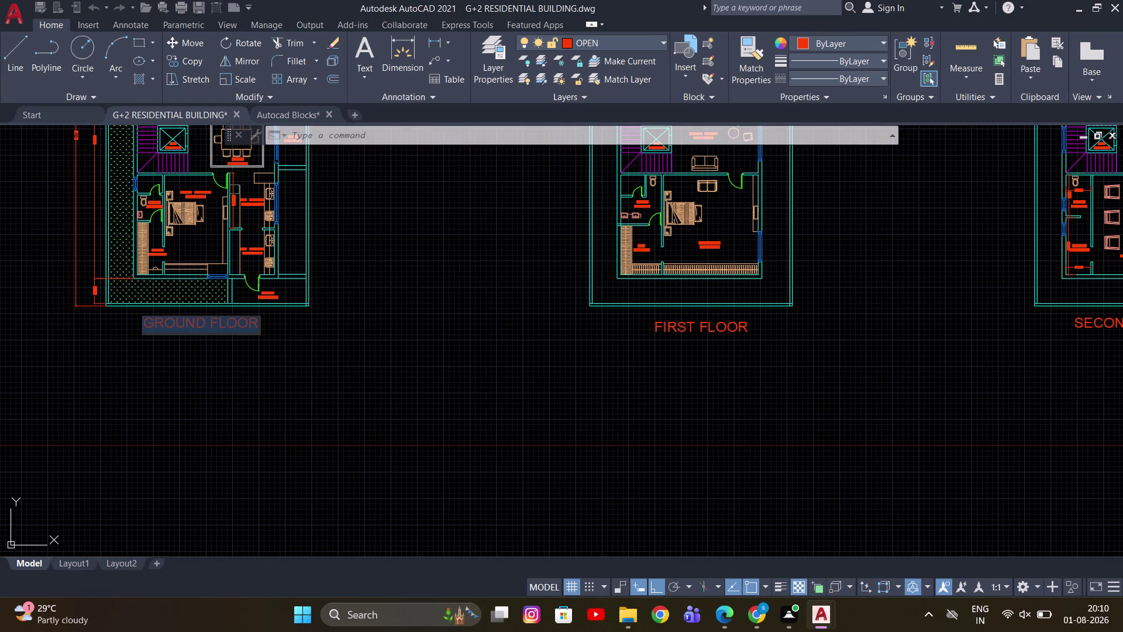
key(ctrl+a)
Try editing the GROUND FLOOR label with bold and underline shortcuts, then cancel.
key(ctrl+b)
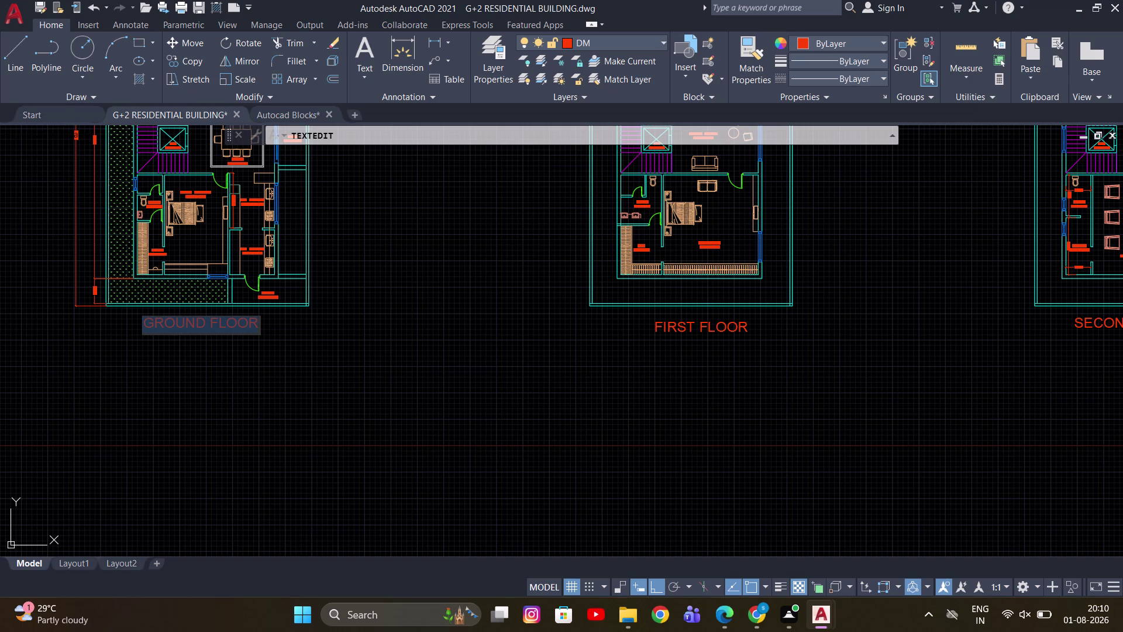
key(ctrl+u)
click(342, 351)
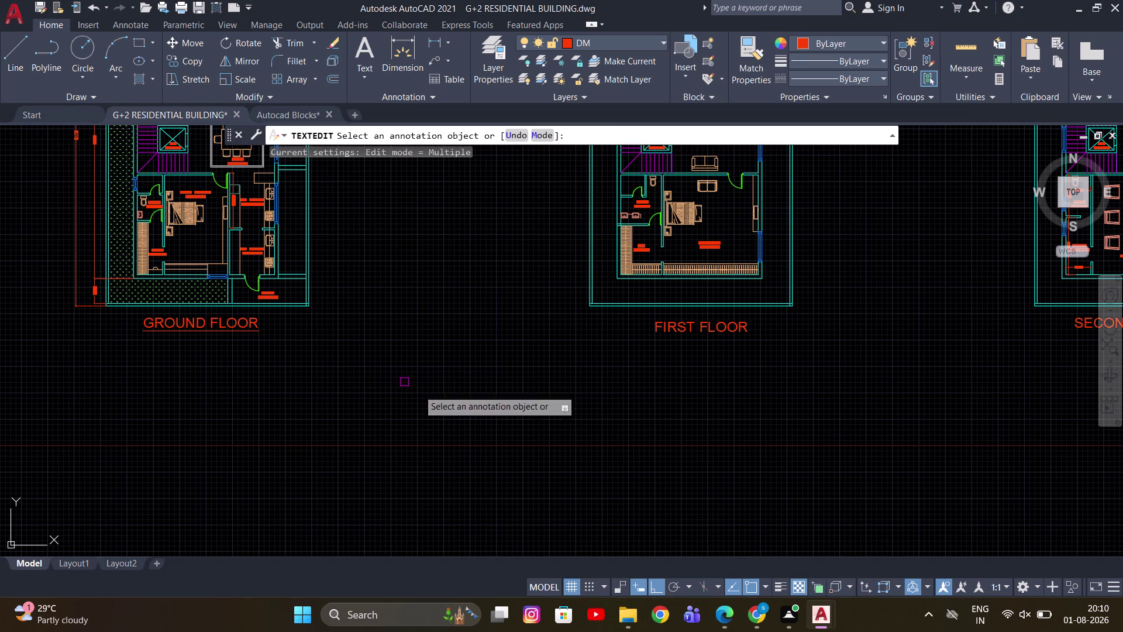
key(Escape)
double_click(225, 320)
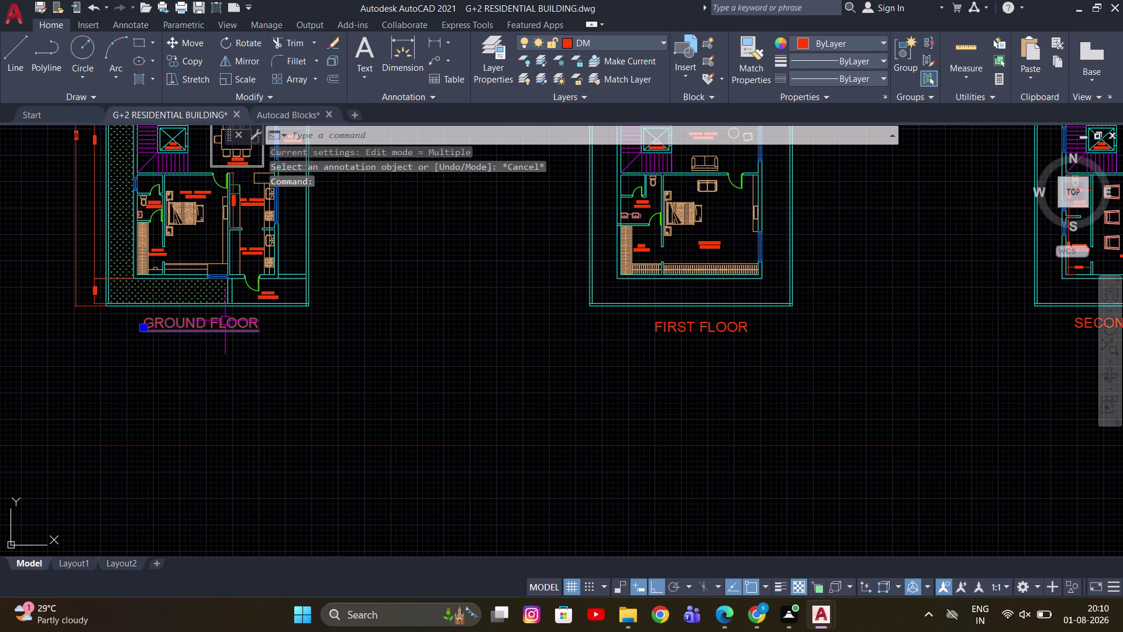
key(Escape)
key(Escape)
click(204, 327)
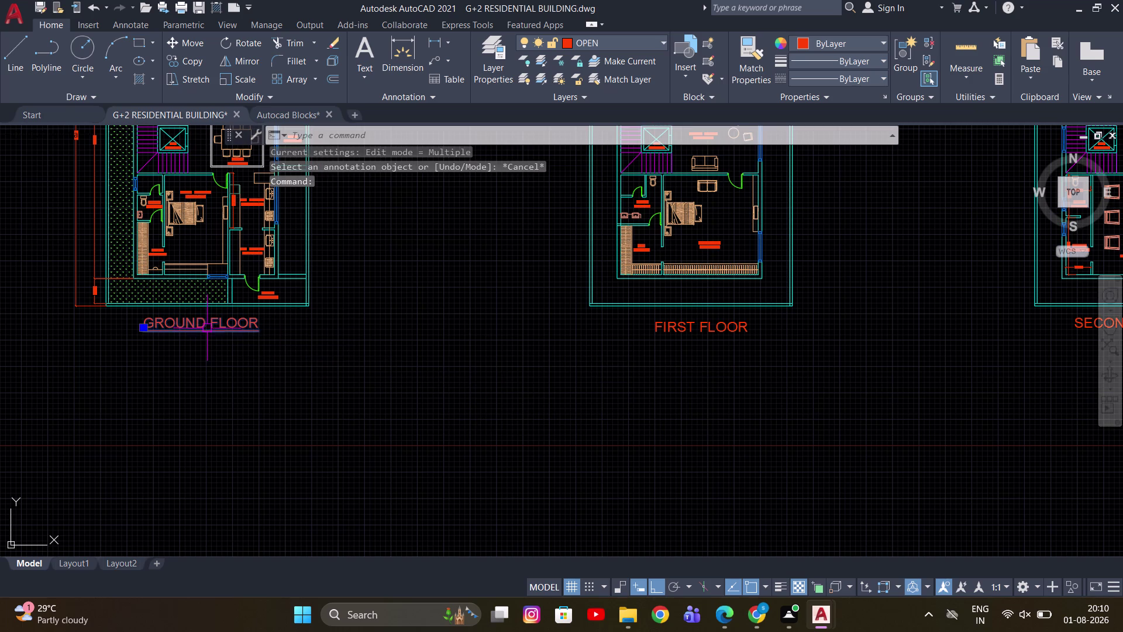
Convert GROUND FLOOR to multiline text with TXT2MTXT and make it bold and underlined.
key(t)
key(x)
key(t)
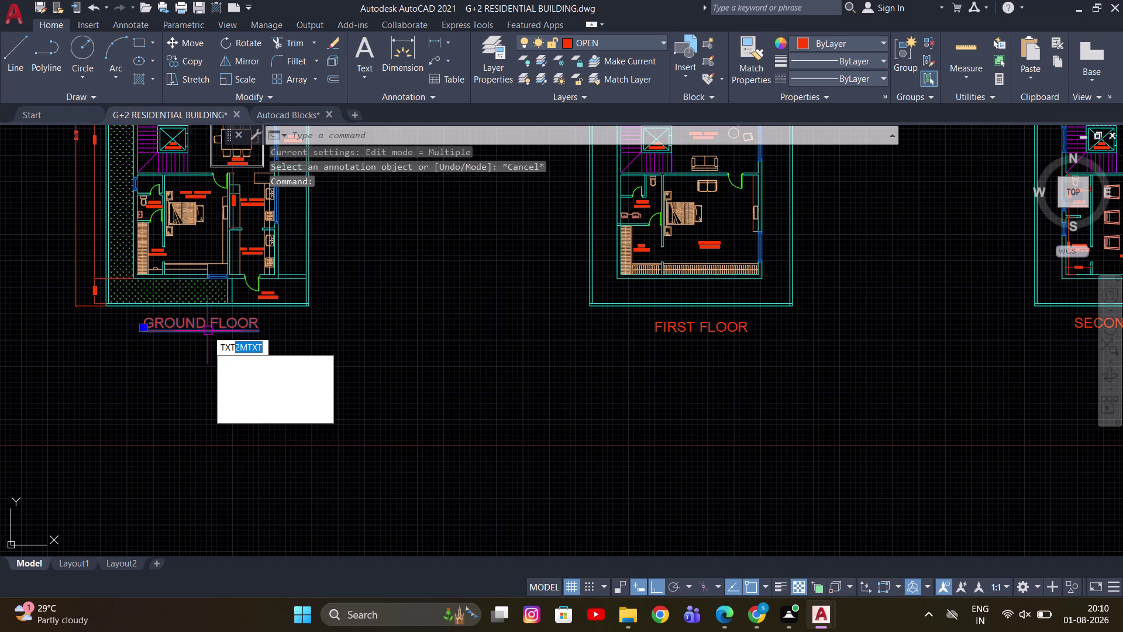
click(268, 362)
click(207, 321)
double_click(227, 328)
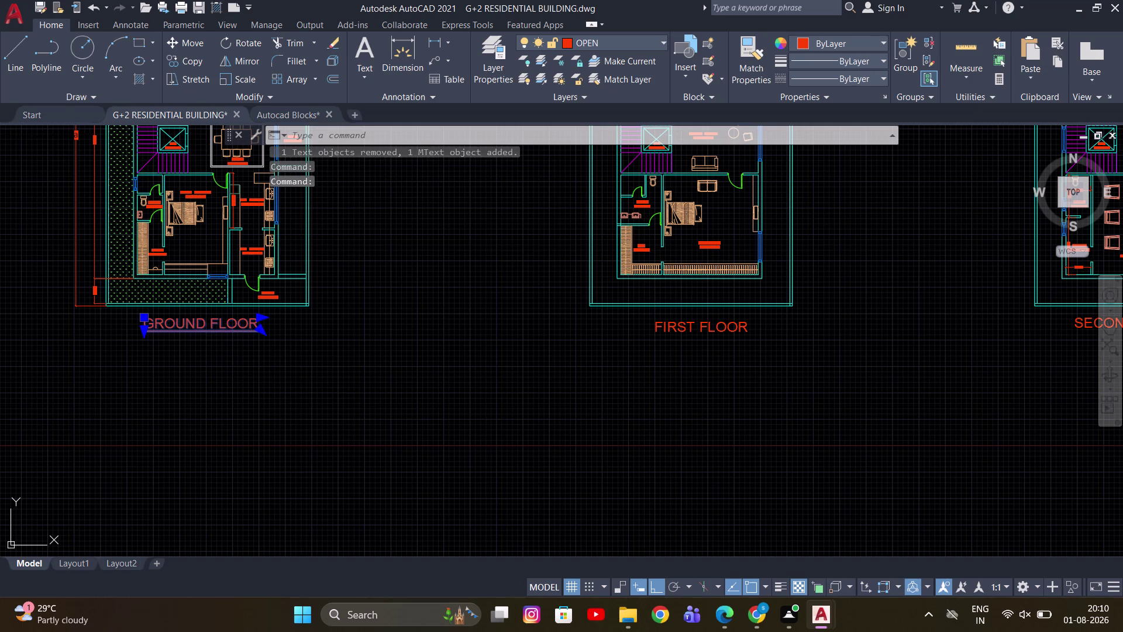
key(ctrl+a)
key(ctrl+b)
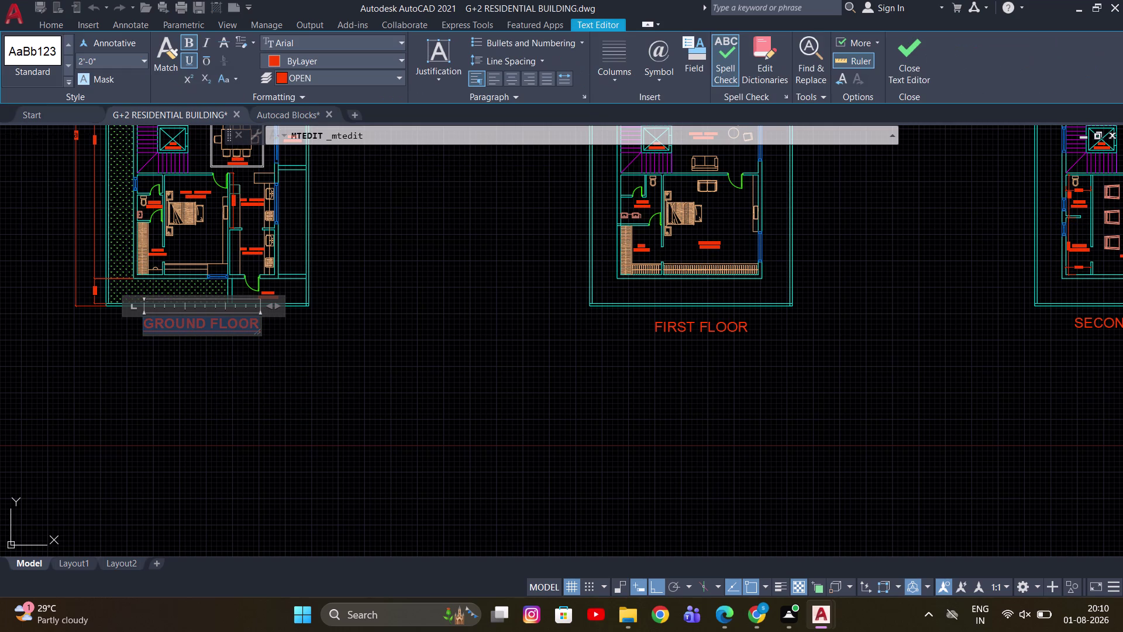
click(414, 360)
key(Escape)
Copy the GROUND FLOOR label's properties onto FIRST FLOOR with MATCHPROP.
text(MA)
key(space)
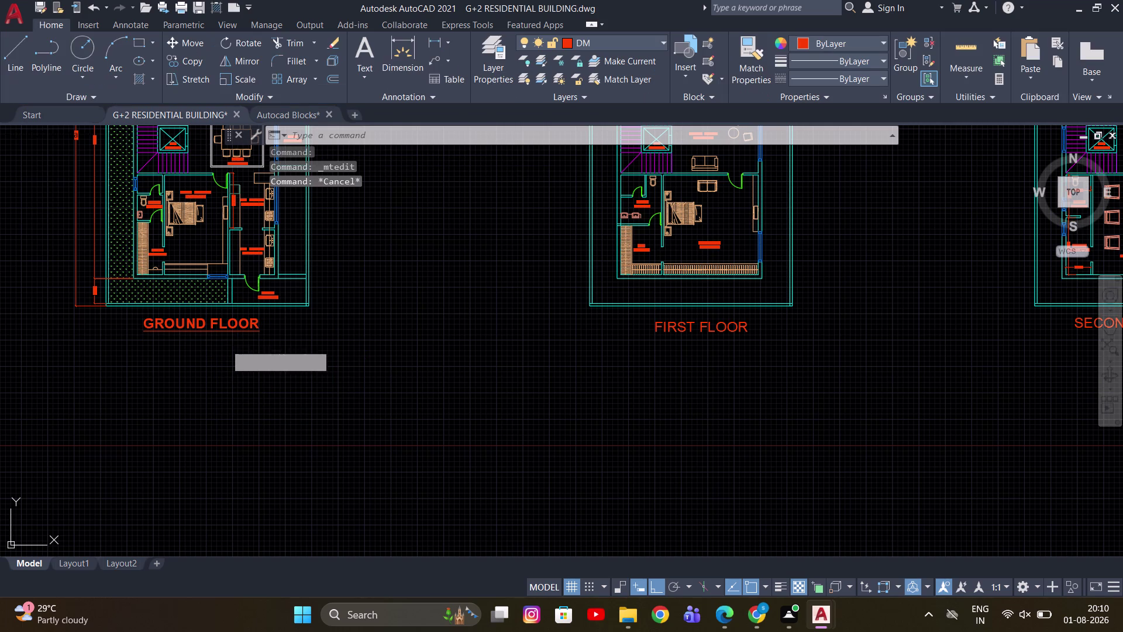
click(228, 329)
click(704, 327)
middle_drag(740, 335, 717, 337)
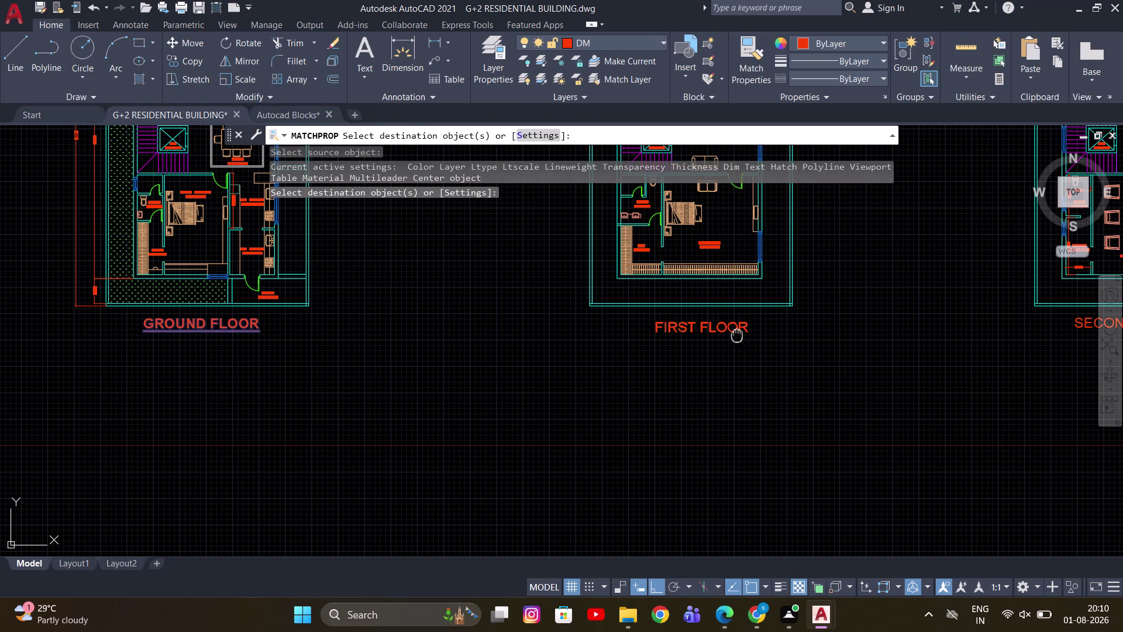
middle_drag(717, 337, 505, 337)
click(919, 327)
key(Escape)
double_click(500, 324)
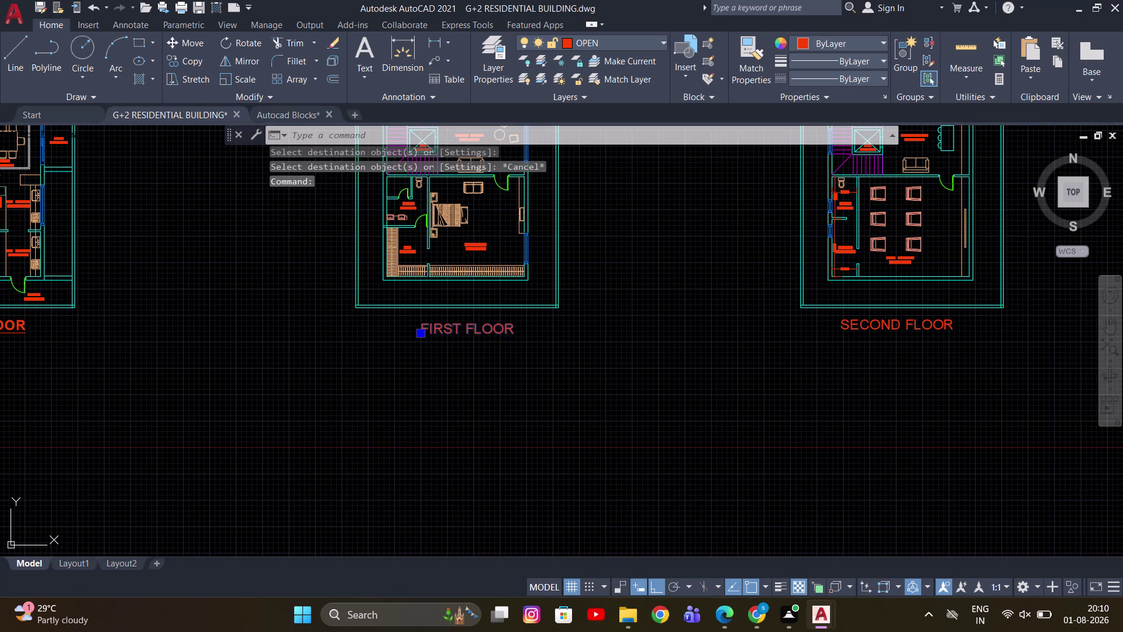
key(Escape)
middle_drag(493, 370, 711, 369)
key(Escape)
key(y)
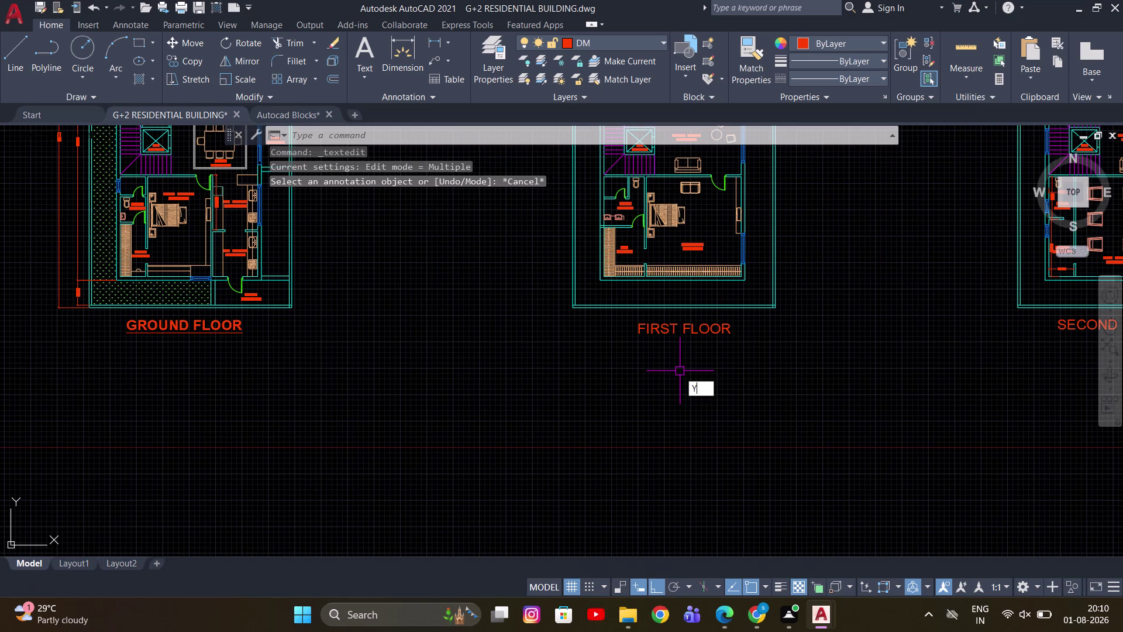
key(Escape)
Convert the FIRST FLOOR label to multiline text with TXT2MTXT.
text(TX)
key(t)
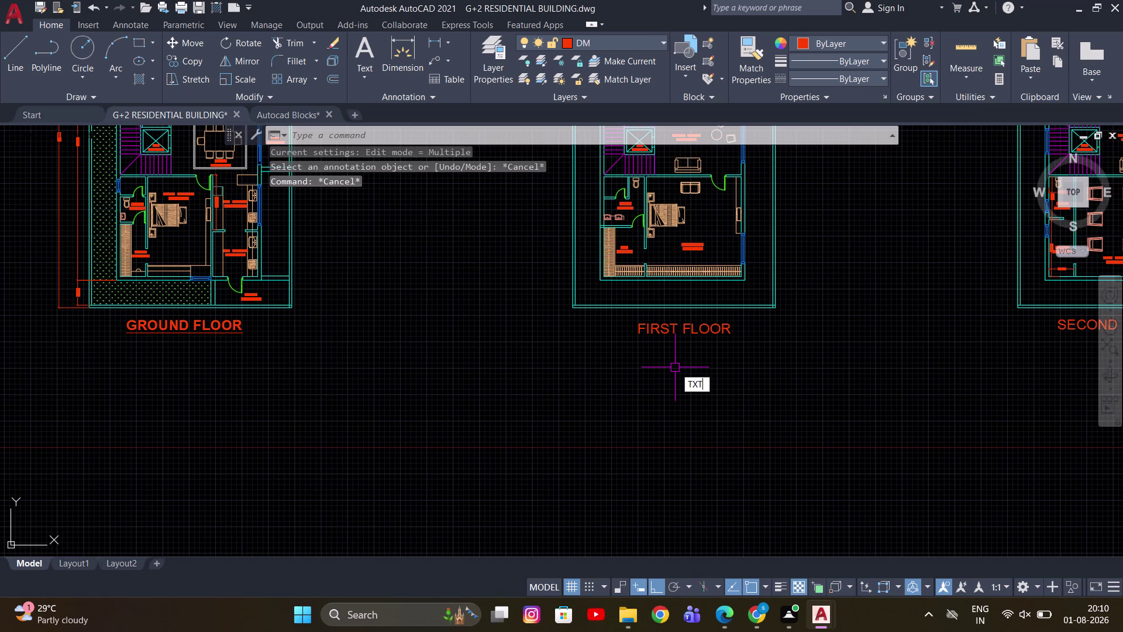
click(719, 402)
drag(735, 367, 689, 351)
click(617, 321)
key(space)
middle_drag(841, 374, 757, 373)
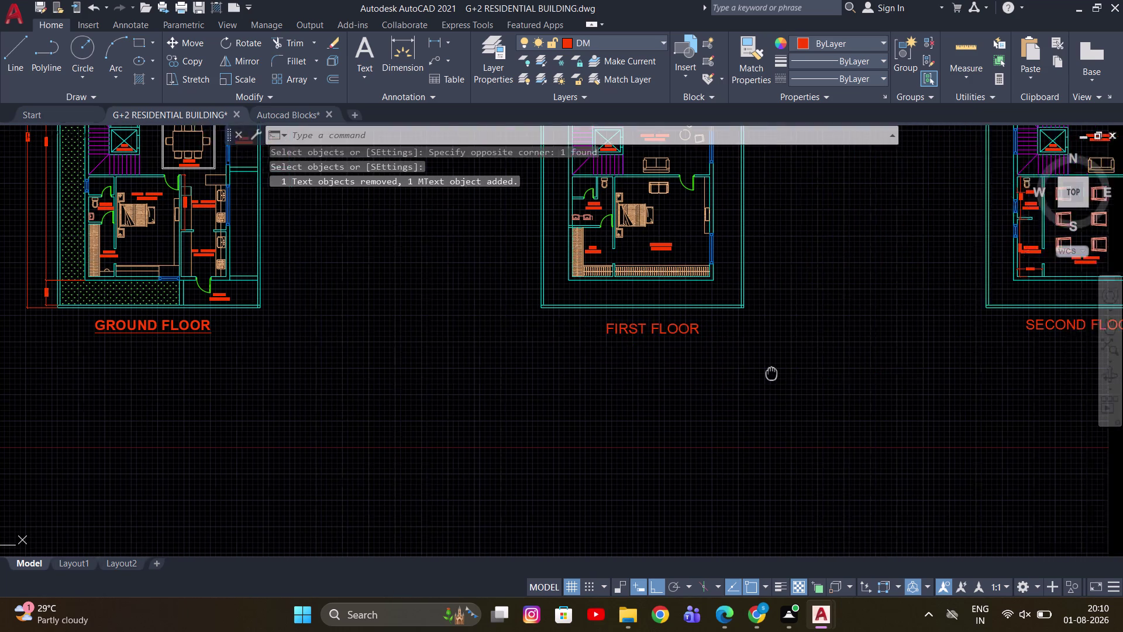
middle_drag(757, 373, 612, 372)
key(space)
drag(899, 365, 892, 354)
click(843, 331)
click(860, 325)
key(space)
scroll(down, 3)
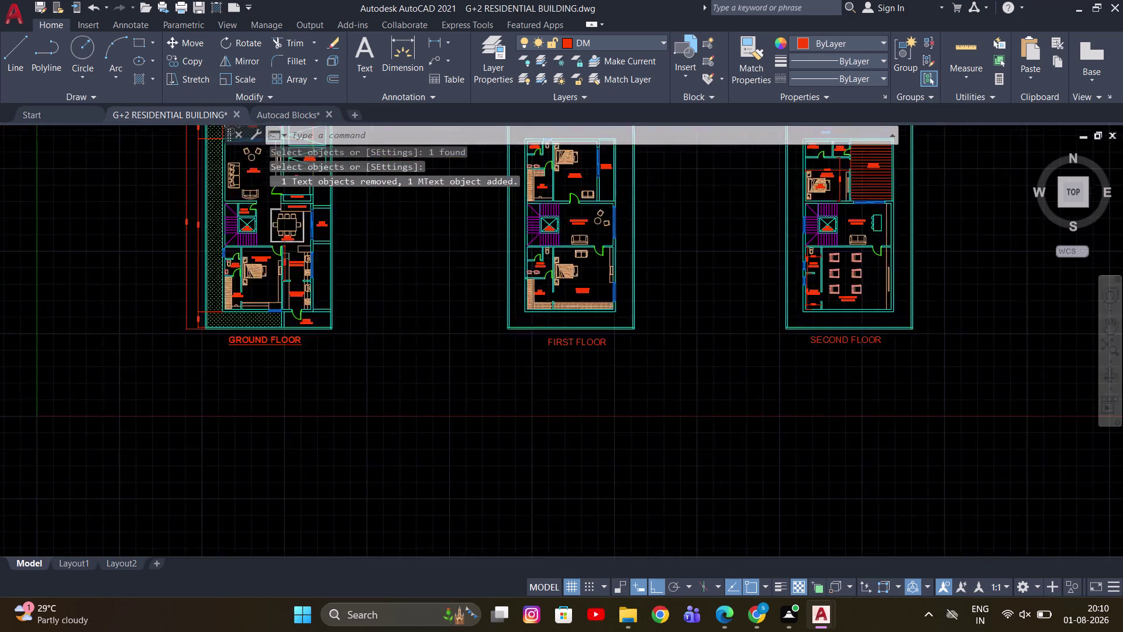
scroll(down, 3)
middle_drag(640, 354, 667, 351)
scroll(up, 3)
key(Escape)
Reapply GROUND FLOOR's properties to the FIRST FLOOR label with MATCHPROP.
key(m)
key(a)
key(space)
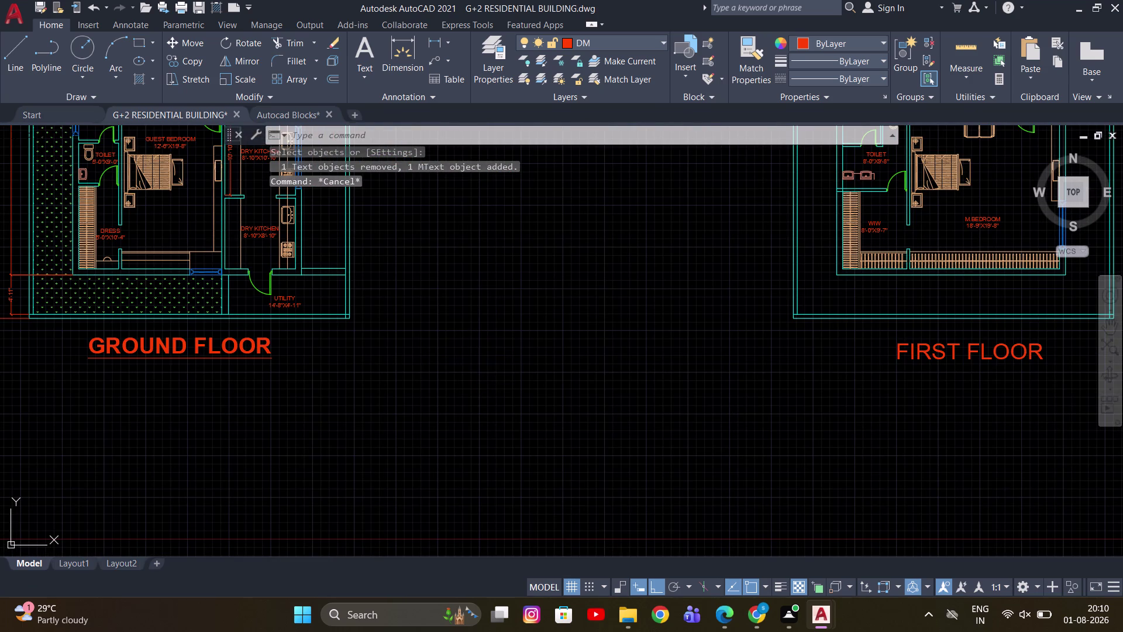
click(269, 346)
scroll(down, 3)
click(952, 390)
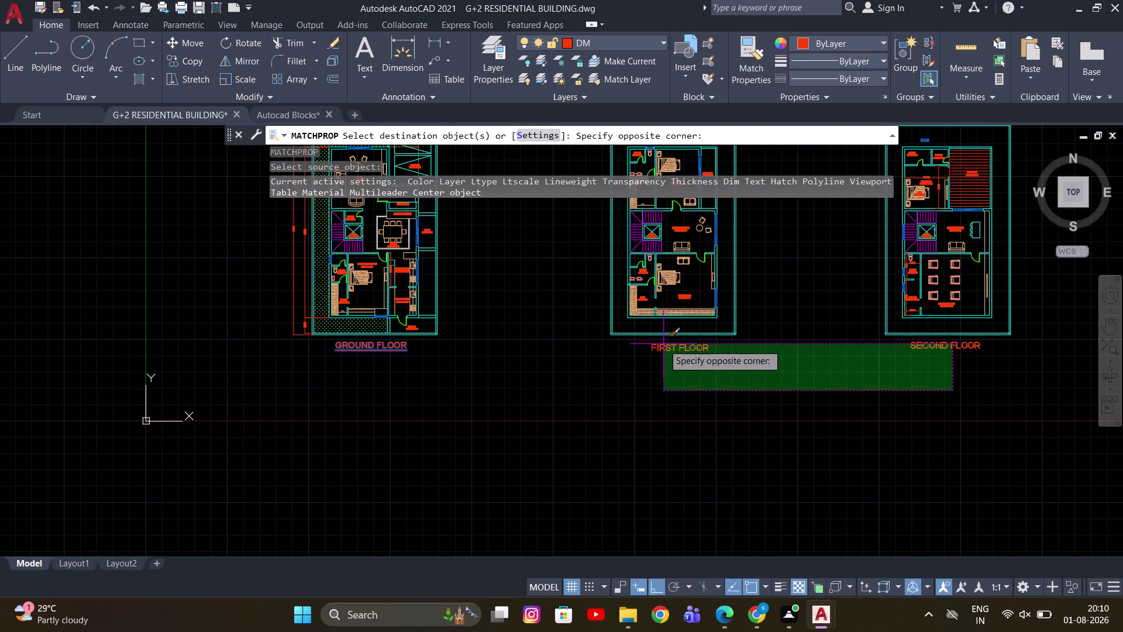
click(660, 346)
key(Escape)
scroll(up, 3)
middle_drag(703, 347, 622, 348)
Select all FIRST FLOOR text and toggle bold and underline on it.
double_click(612, 348)
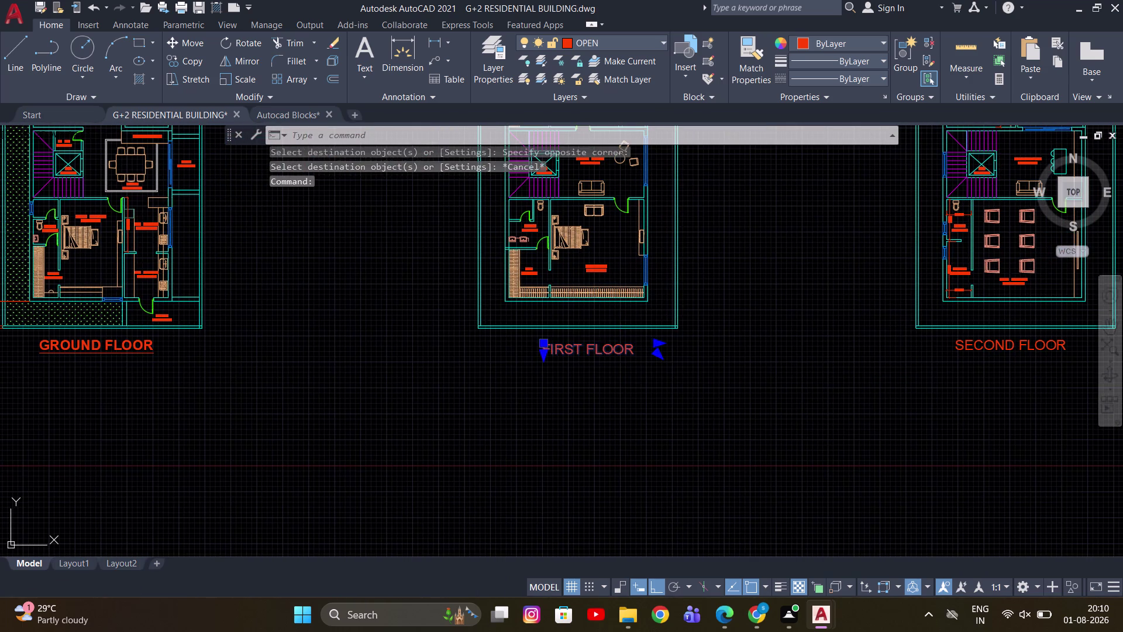
key(ctrl+a)
key(ctrl+b)
key(ctrl+u)
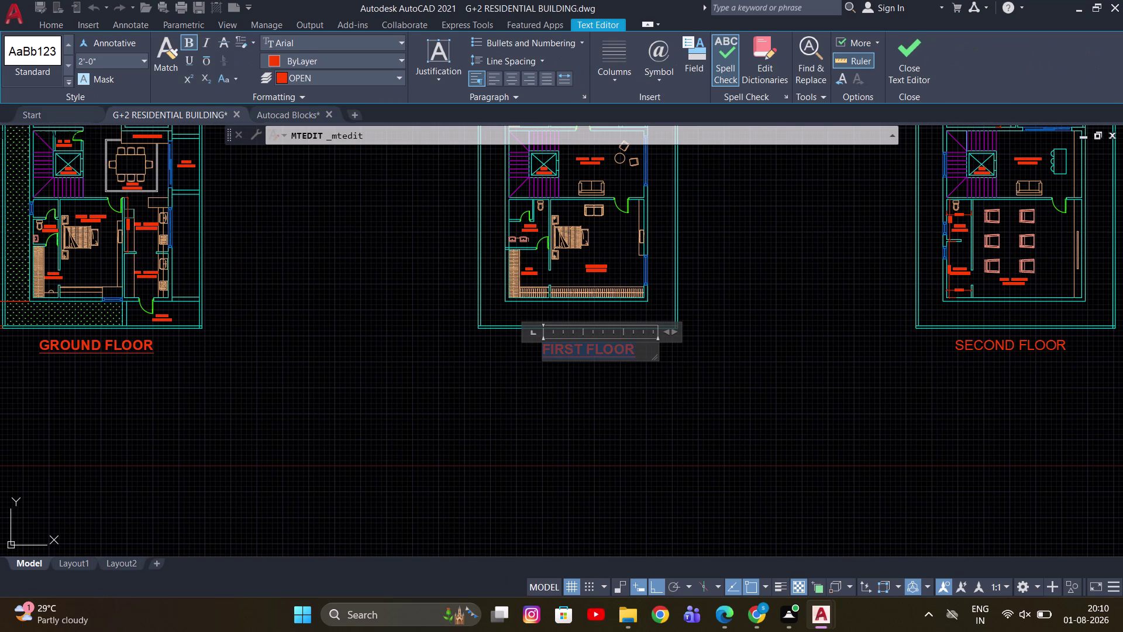
key(ctrl+b)
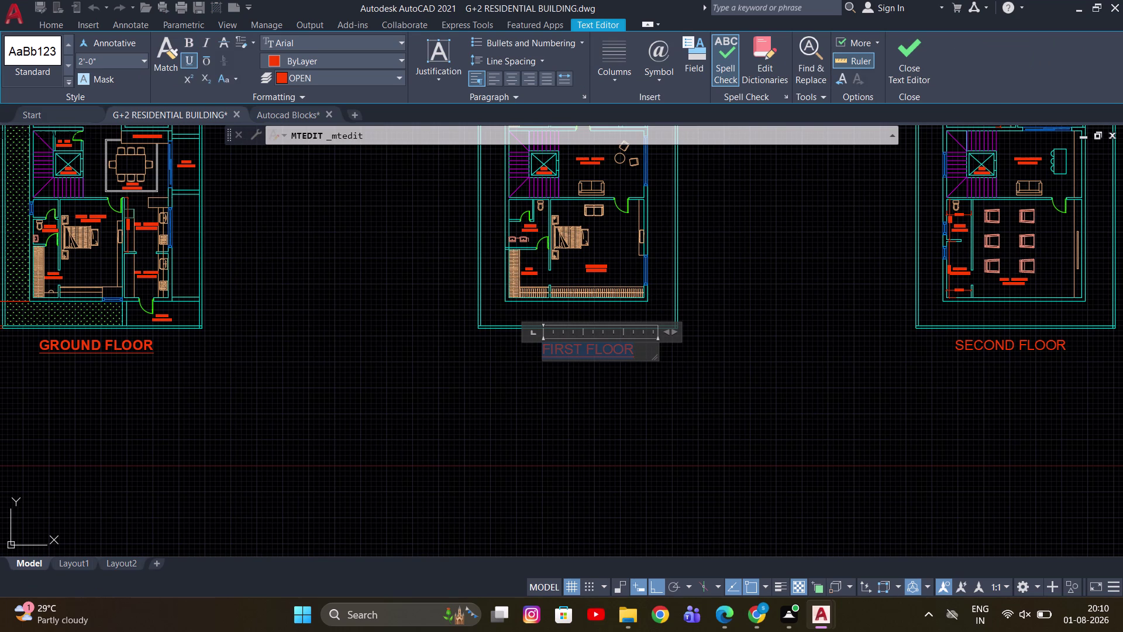
key(ctrl+b)
key(ctrl+u)
key(ctrl+u)
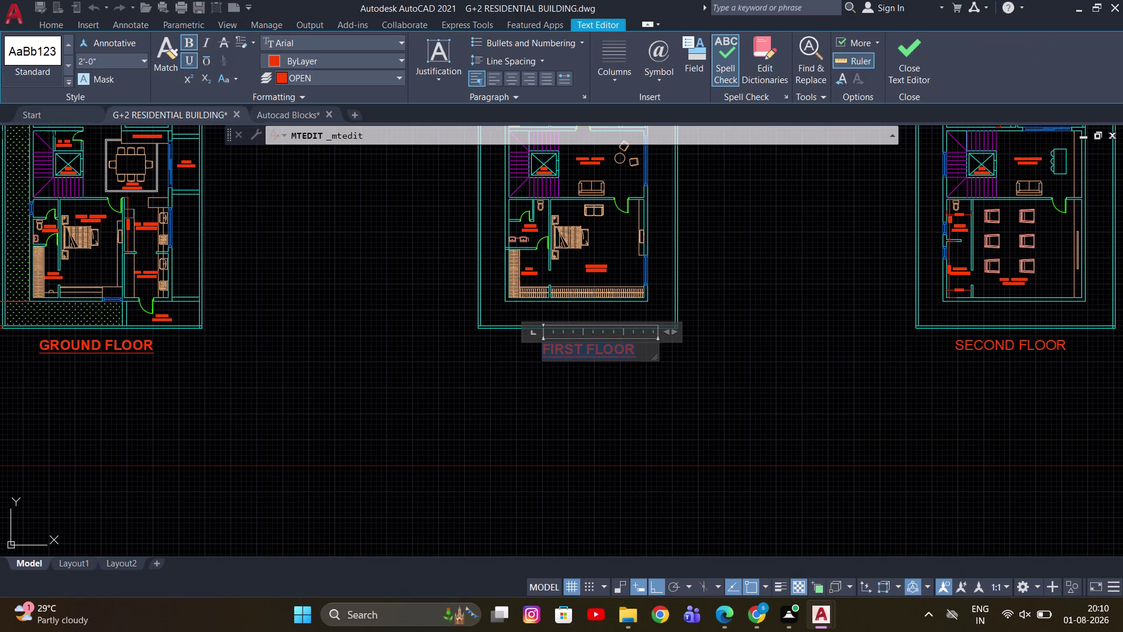
scroll(up, 3)
key(Escape)
click(817, 399)
scroll(down, 3)
click(595, 311)
scroll(down, 3)
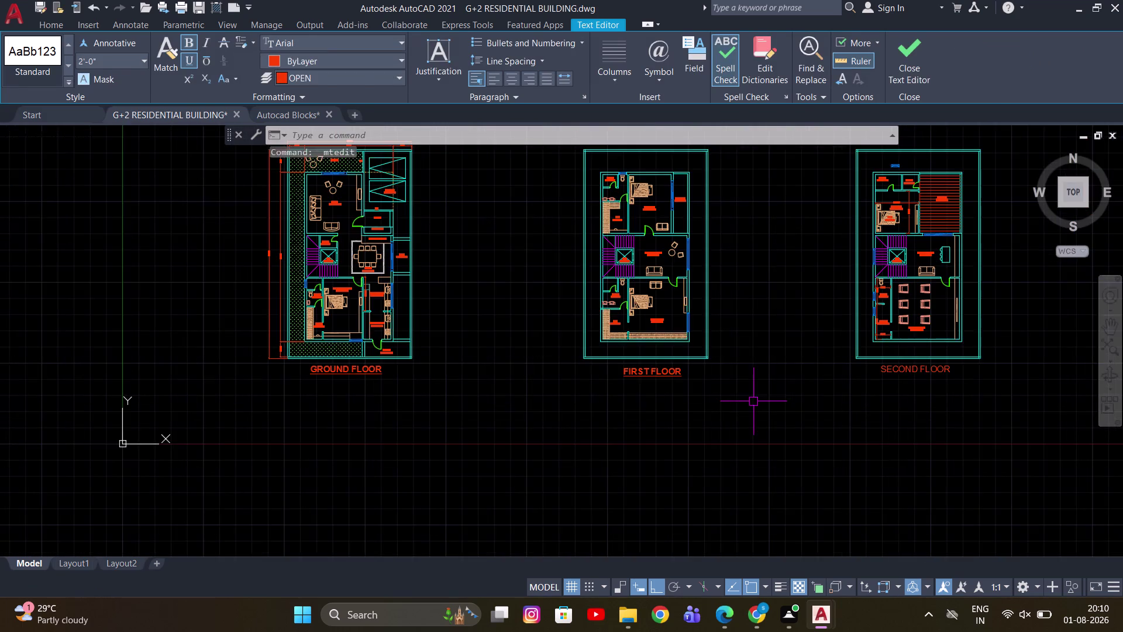
Make all the SECOND FLOOR label text bold and underlined.
middle_drag(723, 387, 564, 384)
key(Escape)
scroll(up, 3)
double_click(787, 372)
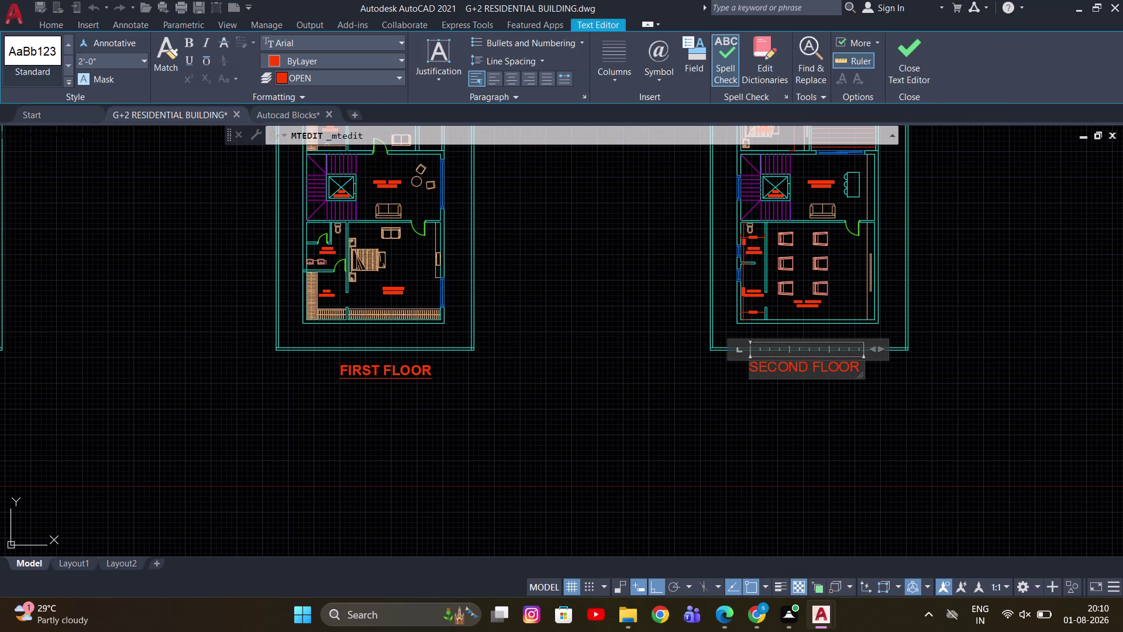
key(ctrl+a)
key(ctrl+b)
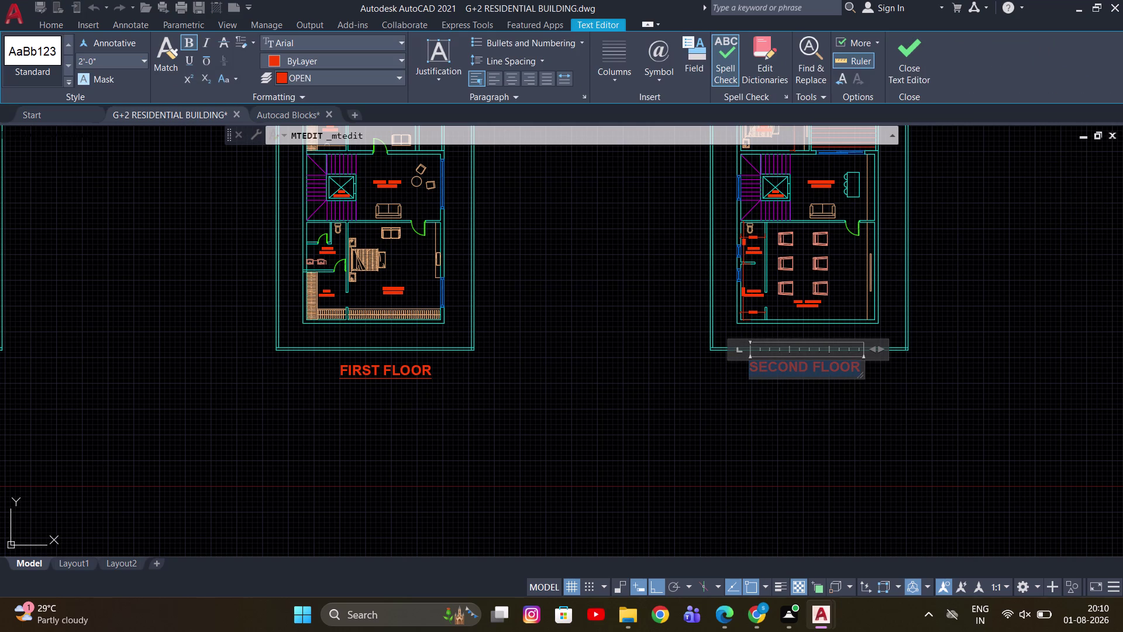
key(ctrl+u)
click(888, 446)
scroll(down, 3)
key(Escape)
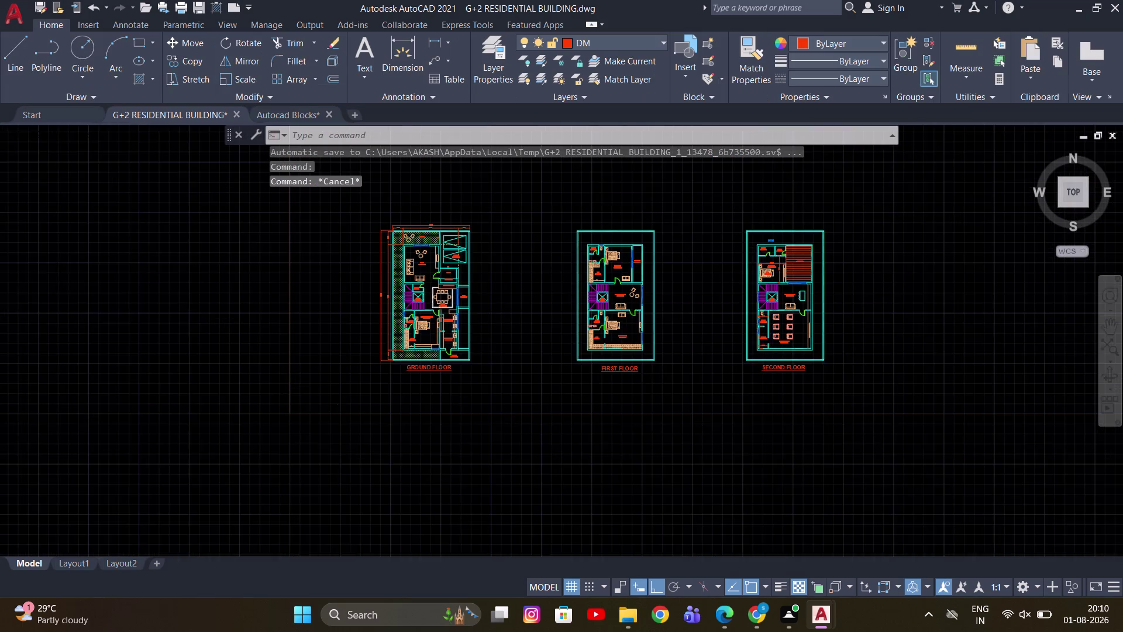
Look over the three titled plans, then switch to the Layout1 sheet.
scroll(down, 3)
click(73, 554)
click(71, 563)
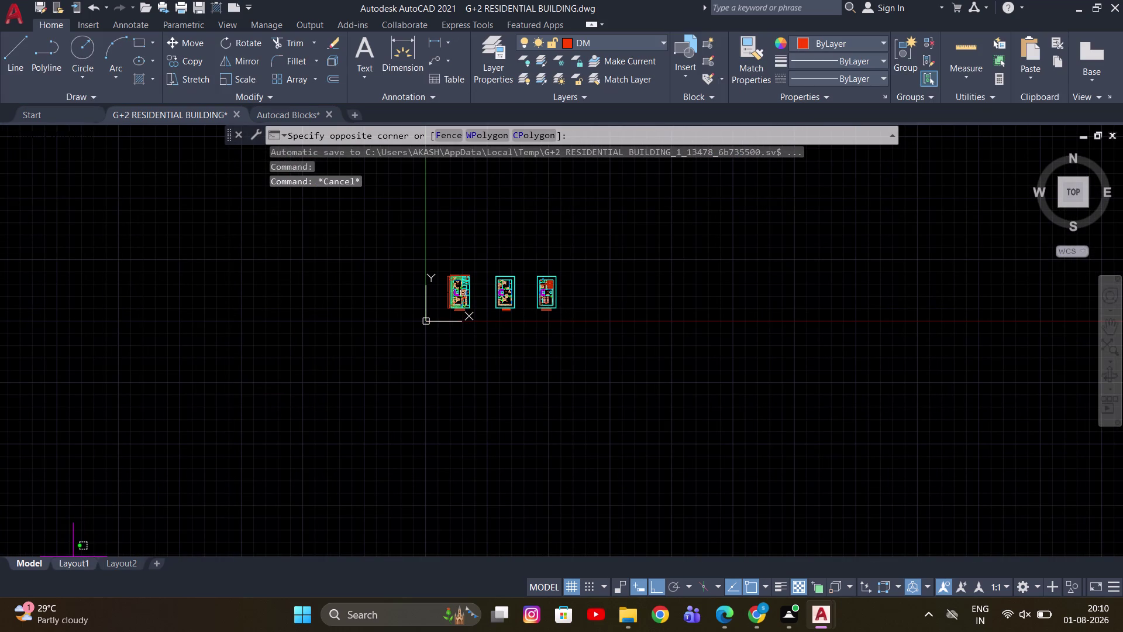
key(Escape)
click(251, 369)
scroll(down, 3)
scroll(up, 3)
click(373, 372)
scroll(up, 3)
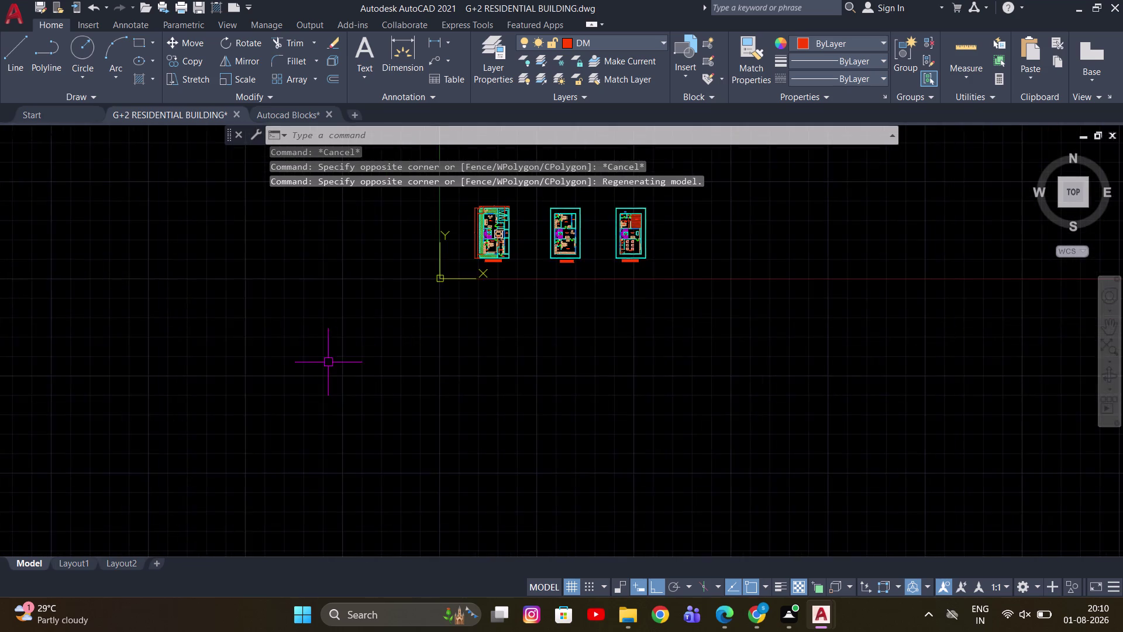
middle_drag(322, 364, 372, 334)
scroll(up, 3)
click(81, 561)
scroll(down, 3)
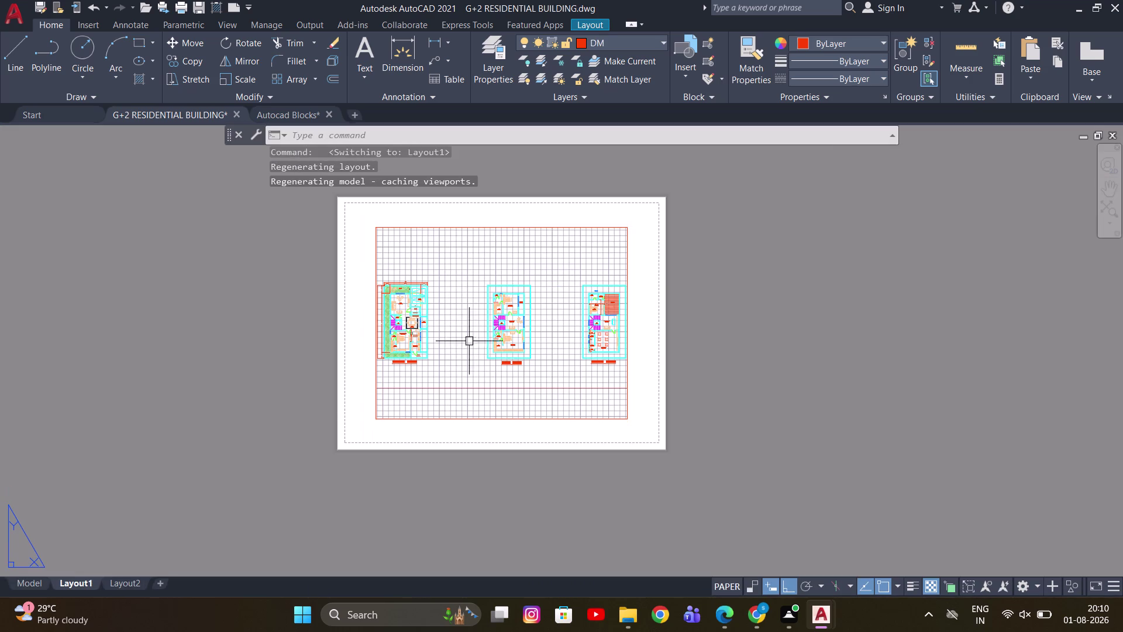
Modify Layout1's page setup to use the DWG To PDF printer and a plot style table.
right_click(73, 582)
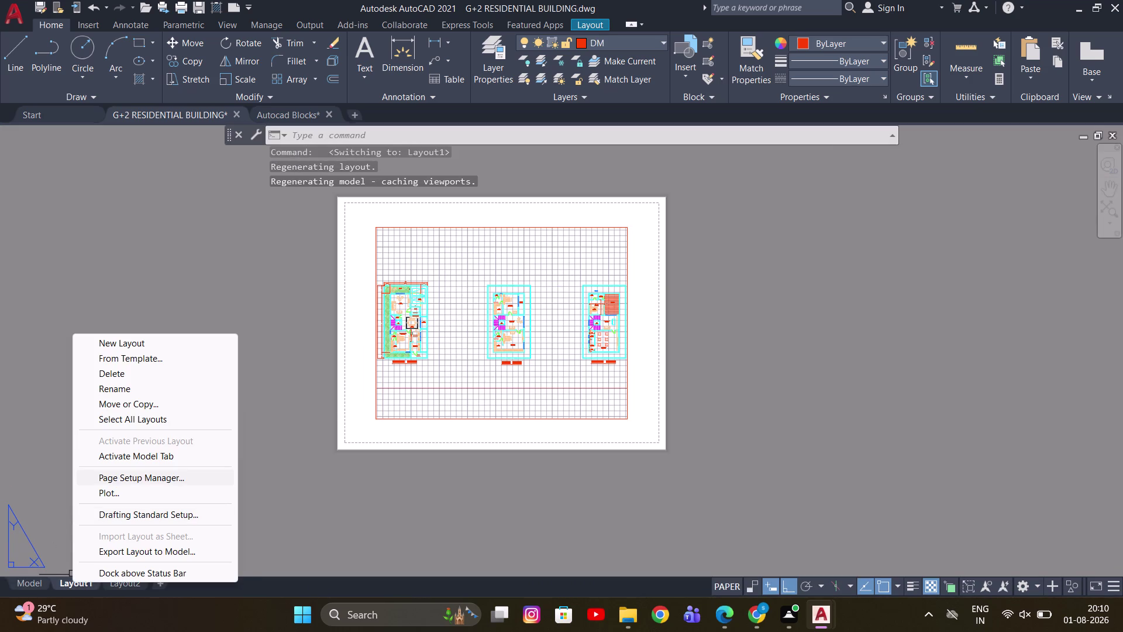
click(149, 473)
click(761, 327)
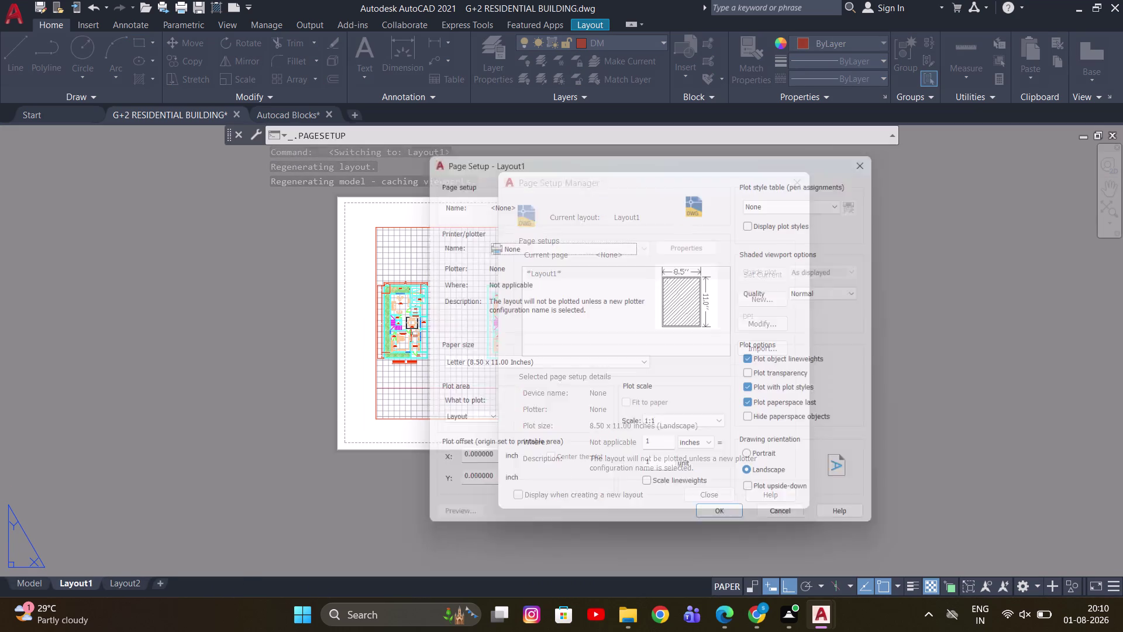
click(545, 243)
click(541, 410)
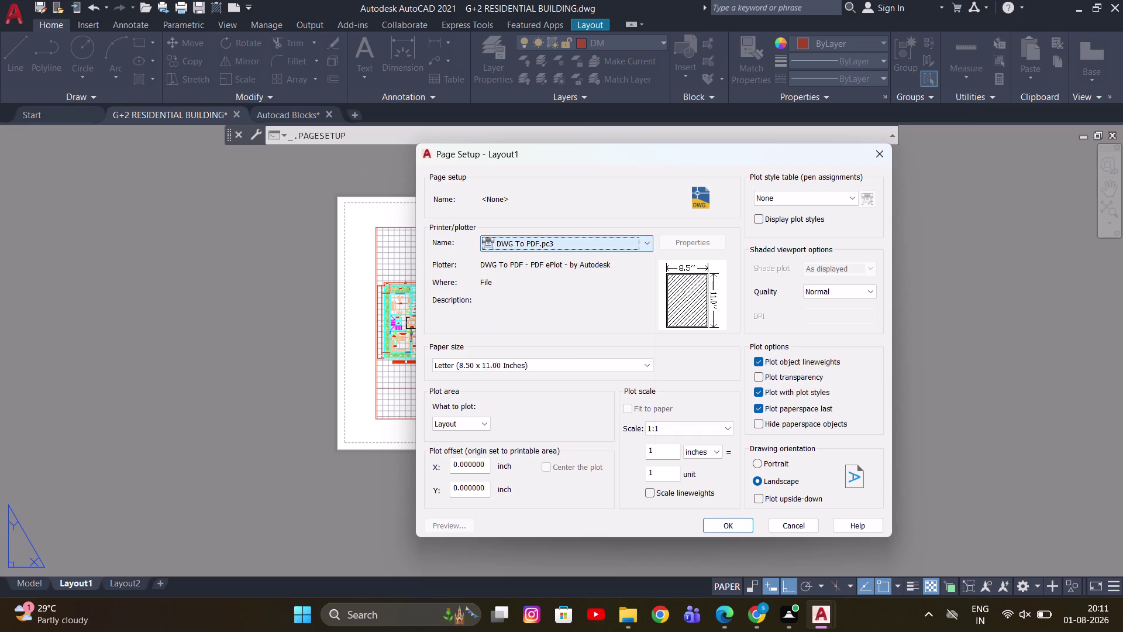
click(793, 203)
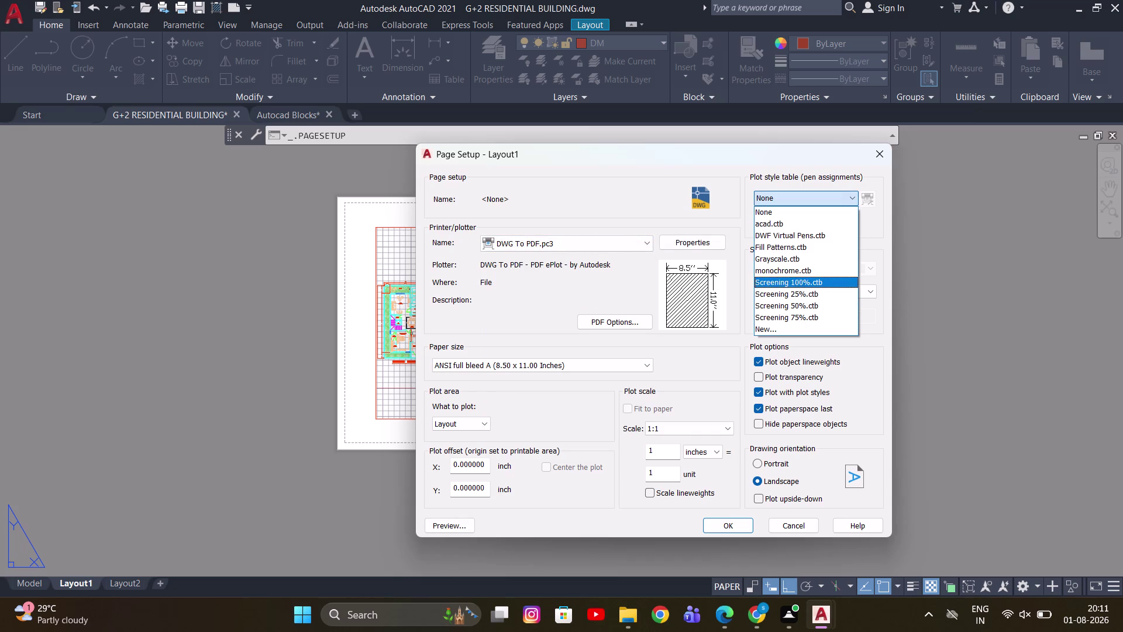
click(596, 290)
Choose A3 paper at 1:1 plot scale, confirm, and close the Page Setup Manager.
click(559, 361)
scroll(up, 3)
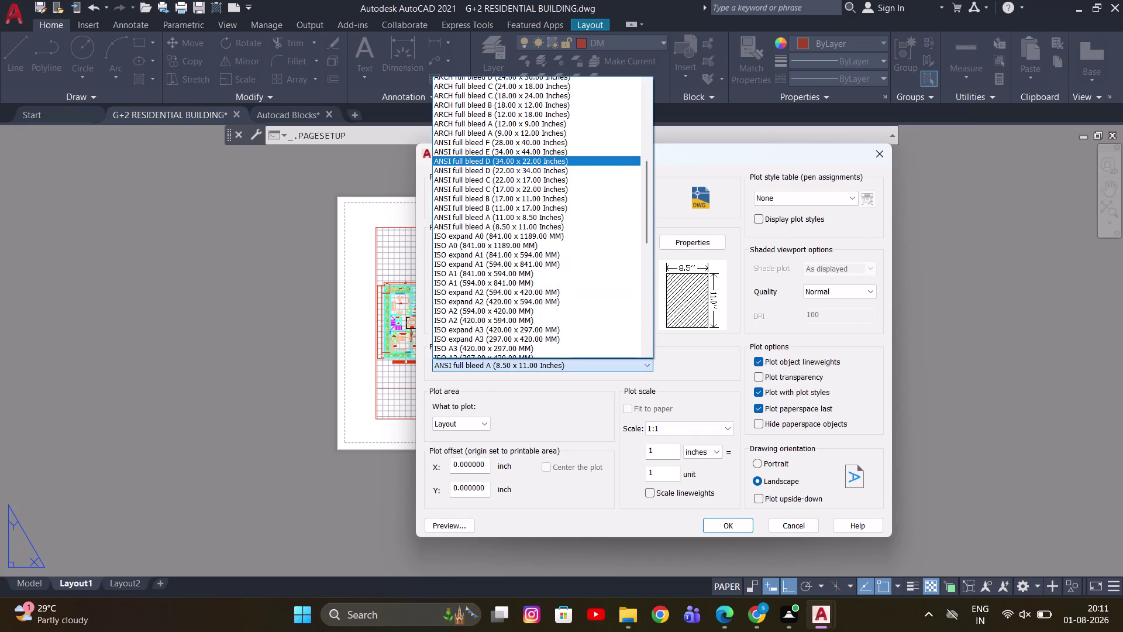
scroll(up, 3)
scroll(up, 3)
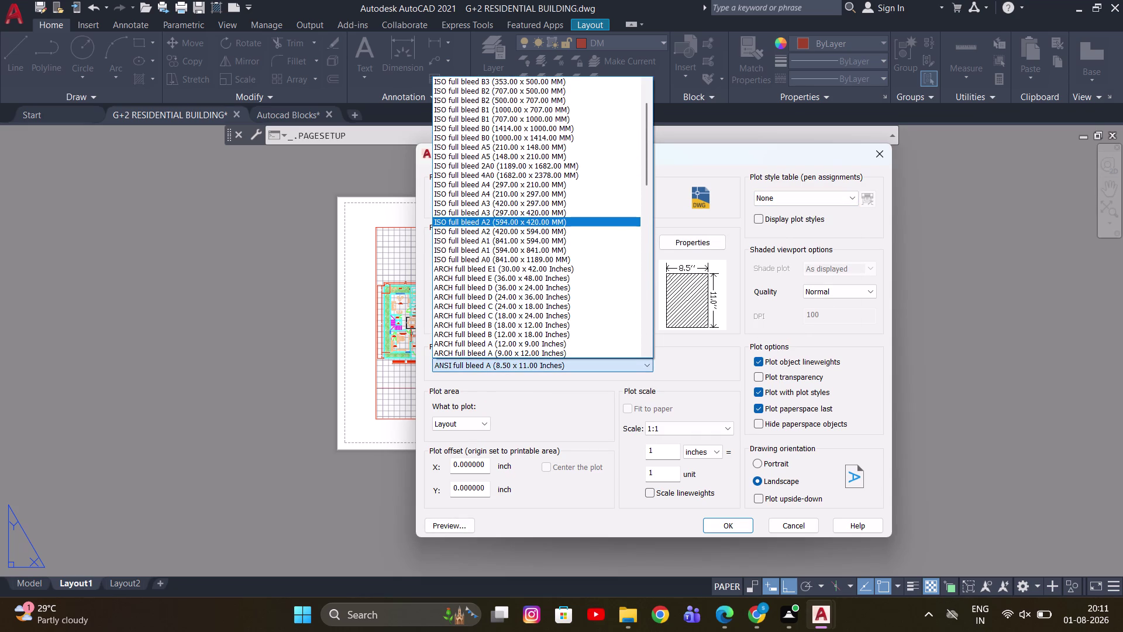
click(539, 204)
click(699, 431)
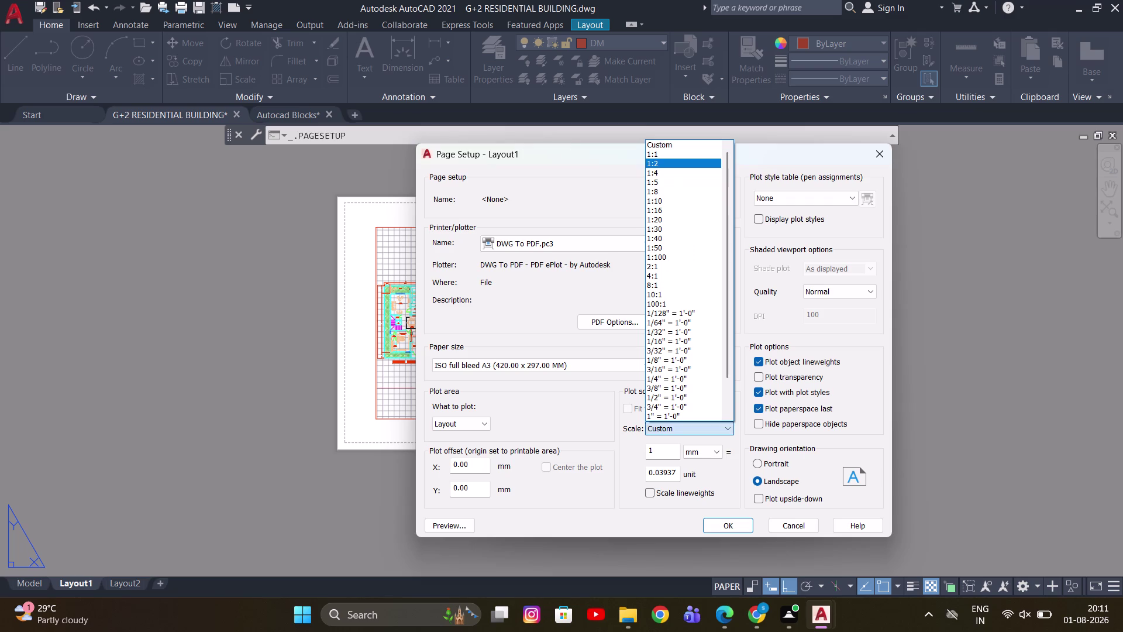
double_click(707, 446)
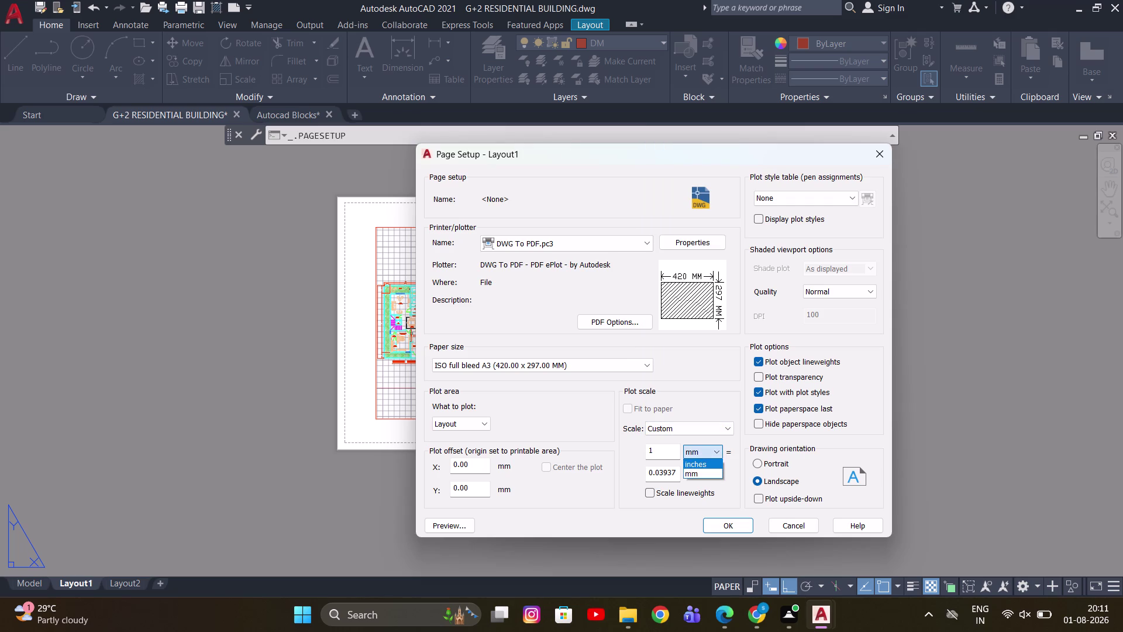
click(704, 469)
click(708, 449)
click(697, 463)
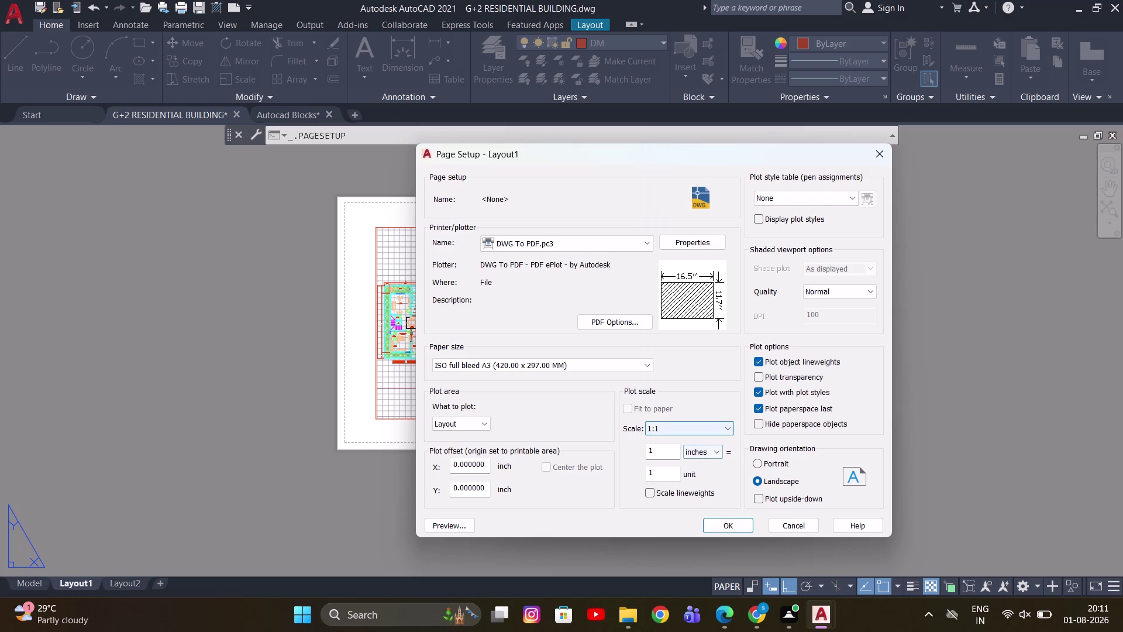
click(715, 520)
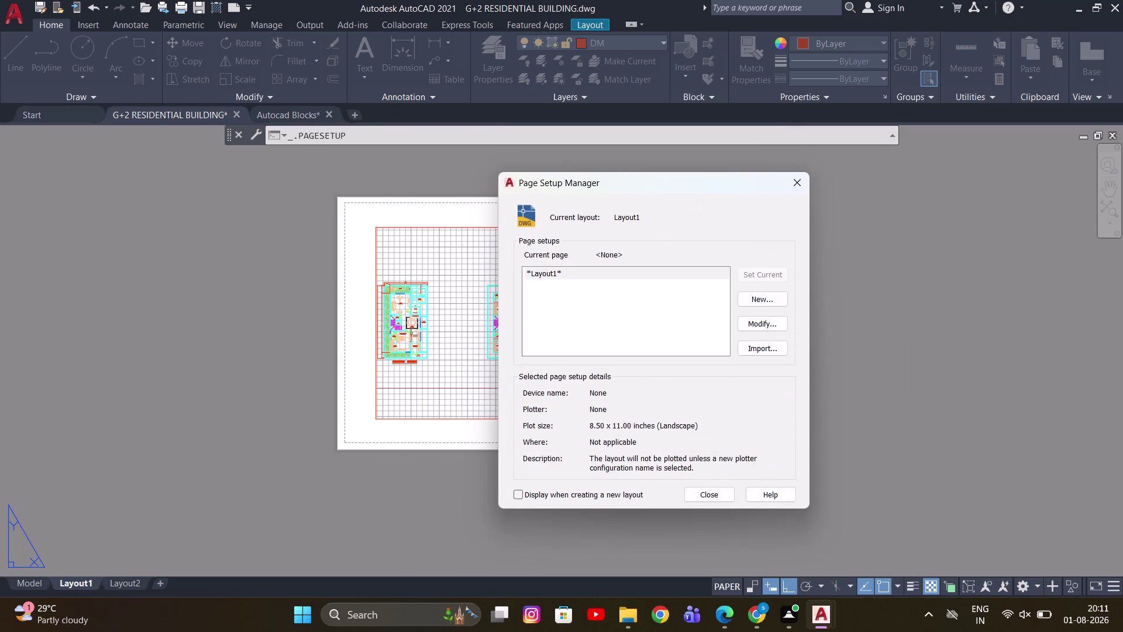
click(701, 497)
scroll(down, 3)
Erase the existing three-plan viewport from the Layout1 sheet.
drag(605, 300, 583, 318)
click(521, 357)
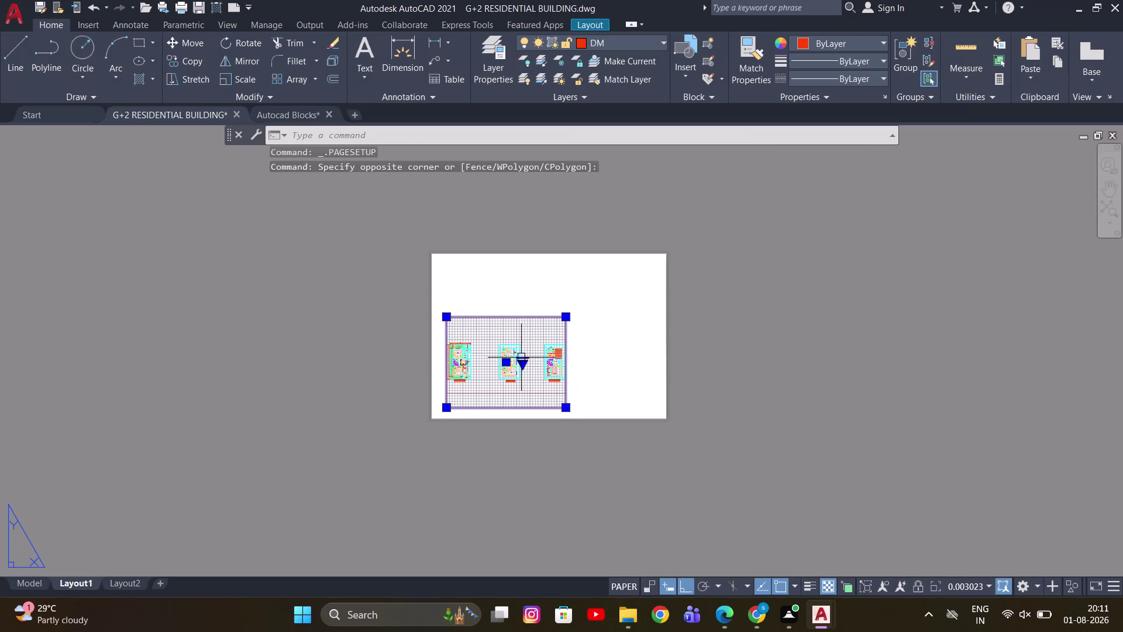
key(e)
key(space)
middle_drag(489, 289, 394, 258)
scroll(up, 3)
middle_drag(371, 240, 352, 263)
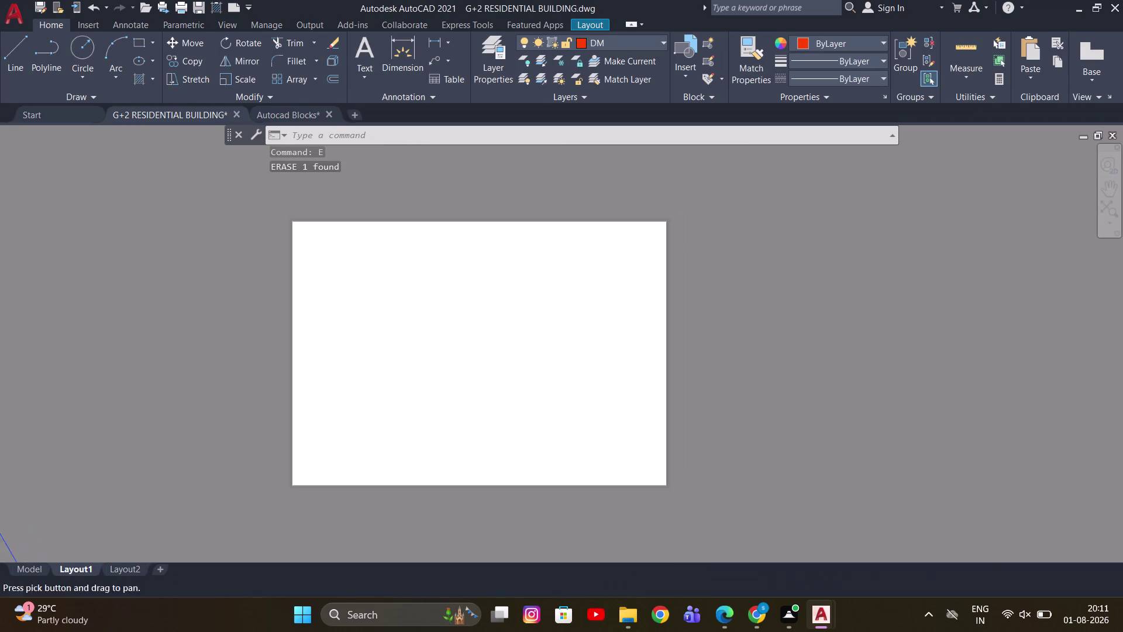
Cancel a started MVIEW command, then start block insertion with I.
key(m)
key(v)
key(space)
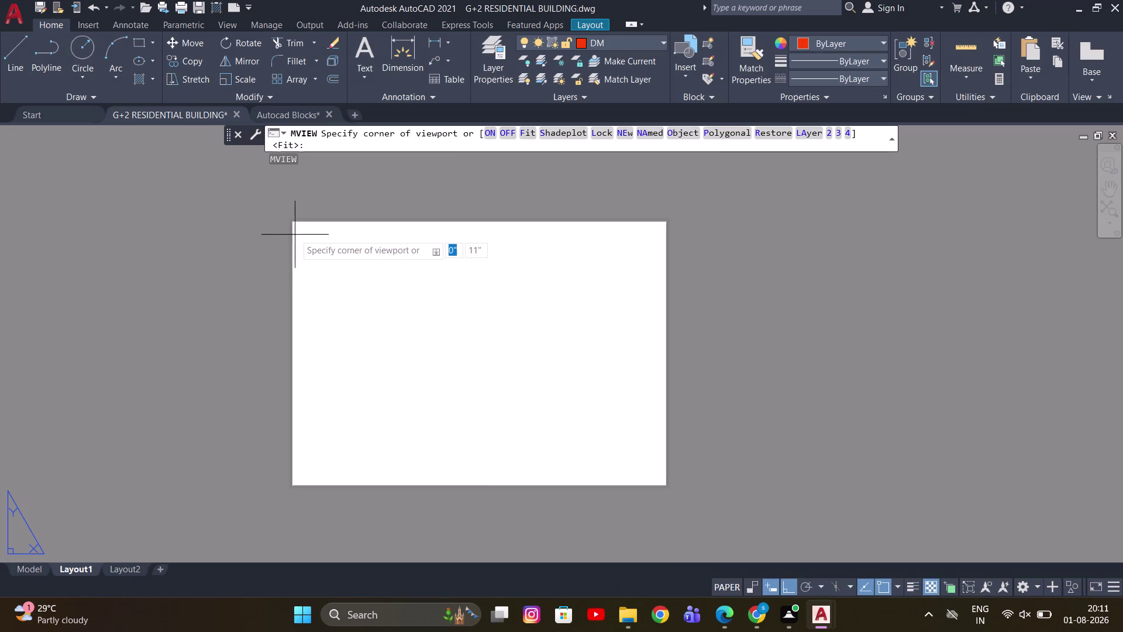
scroll(up, 3)
key(Escape)
scroll(down, 3)
key(i)
key(space)
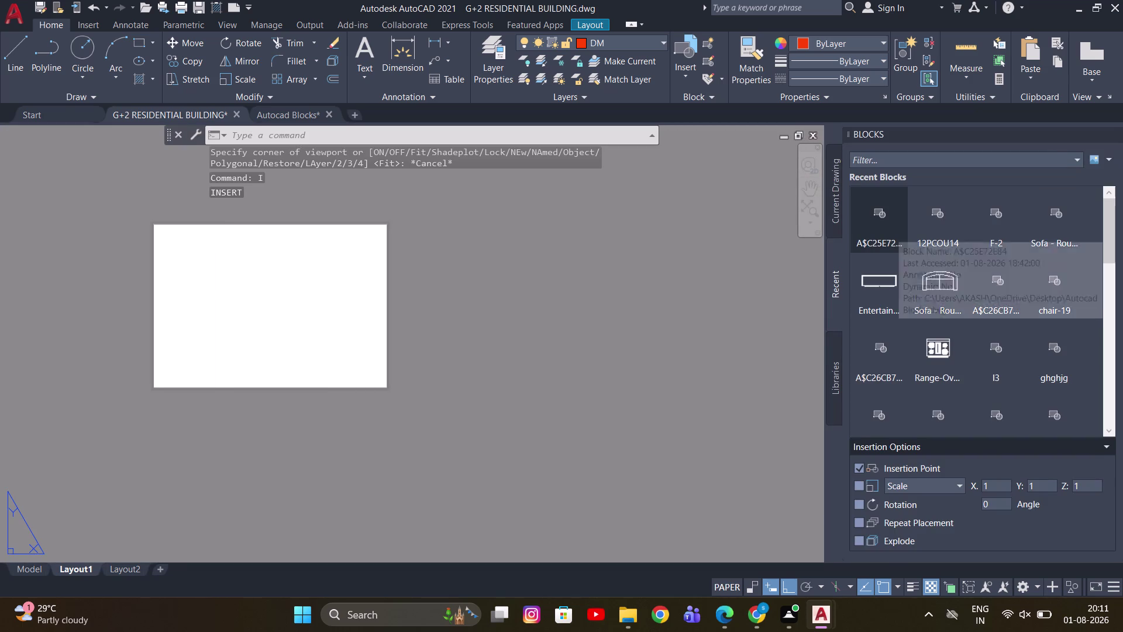
Insert the A3 TL BLOCK title block from the Blocks palette at 0.2,0.2, accepting its attributes.
scroll(down, 3)
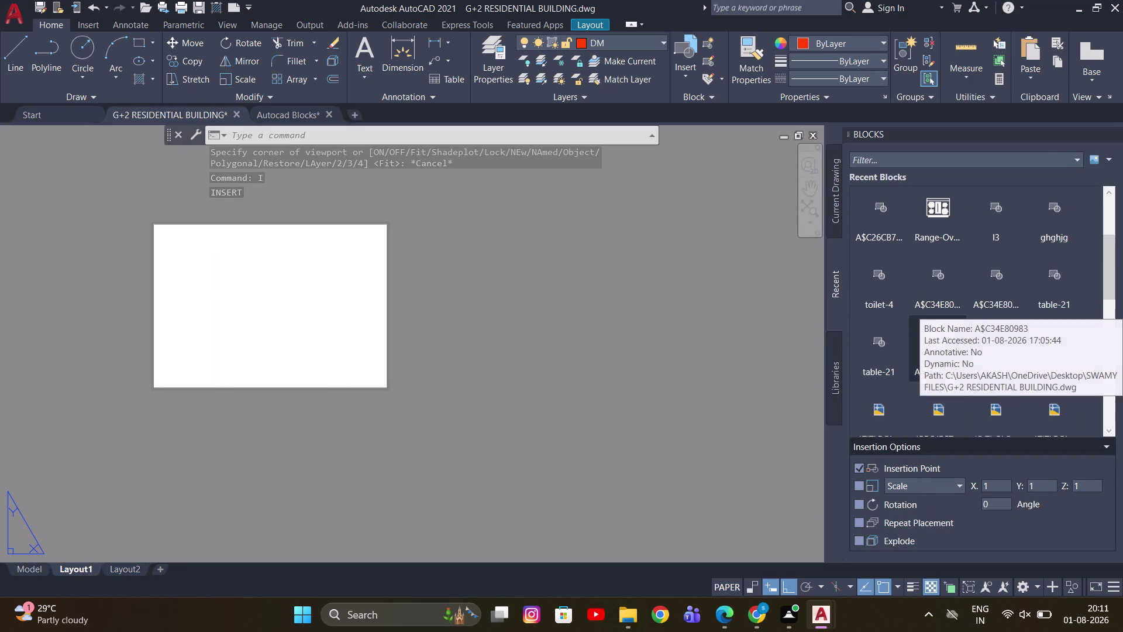
click(842, 276)
click(1057, 333)
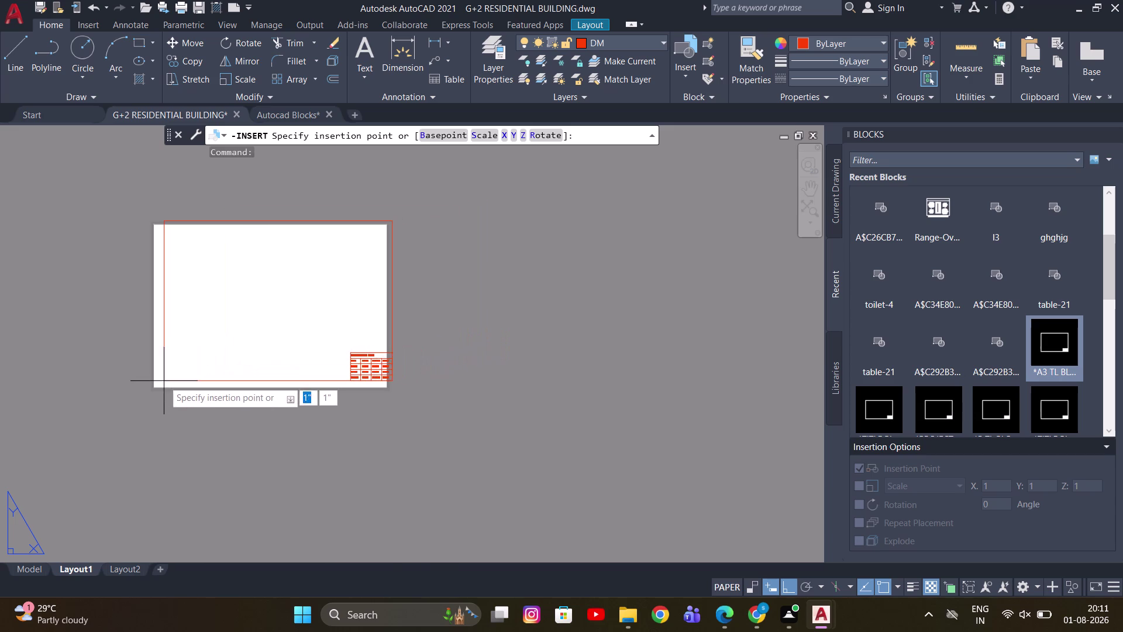
text(0.2)
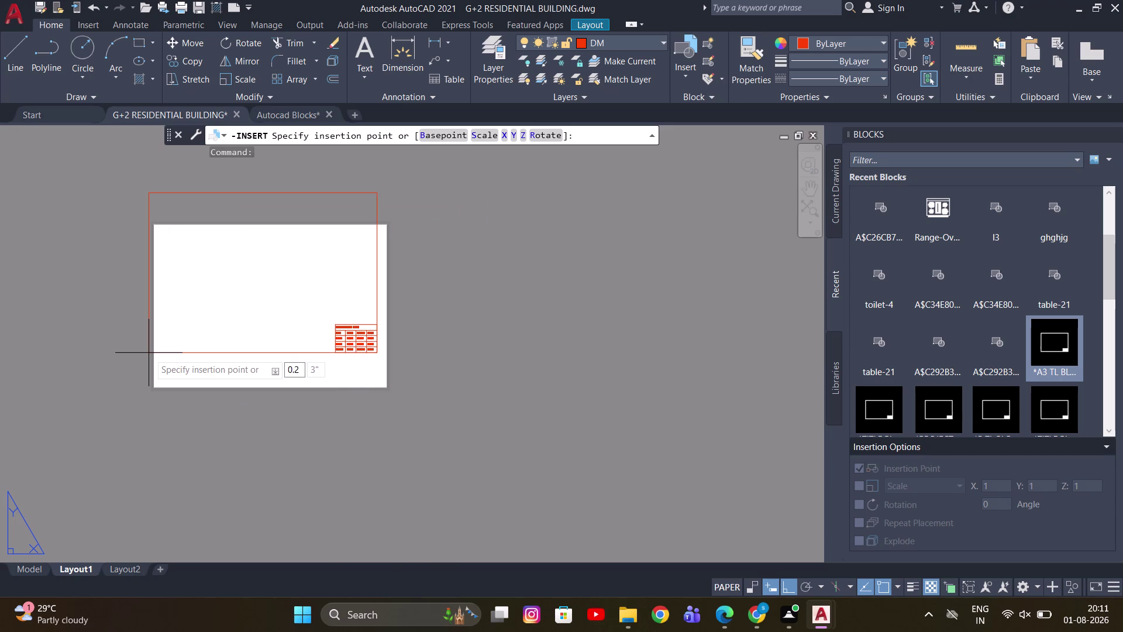
text(,0.2)
key(Return)
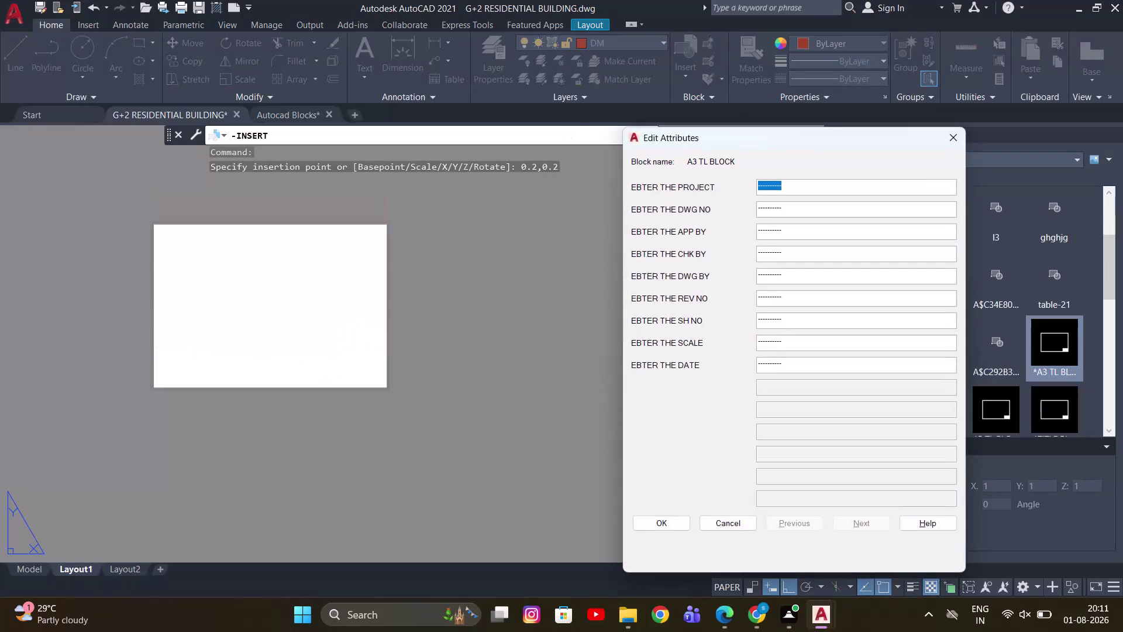
click(675, 520)
Move the title block onto layer 0 and recentre the sheet.
drag(433, 212, 420, 220)
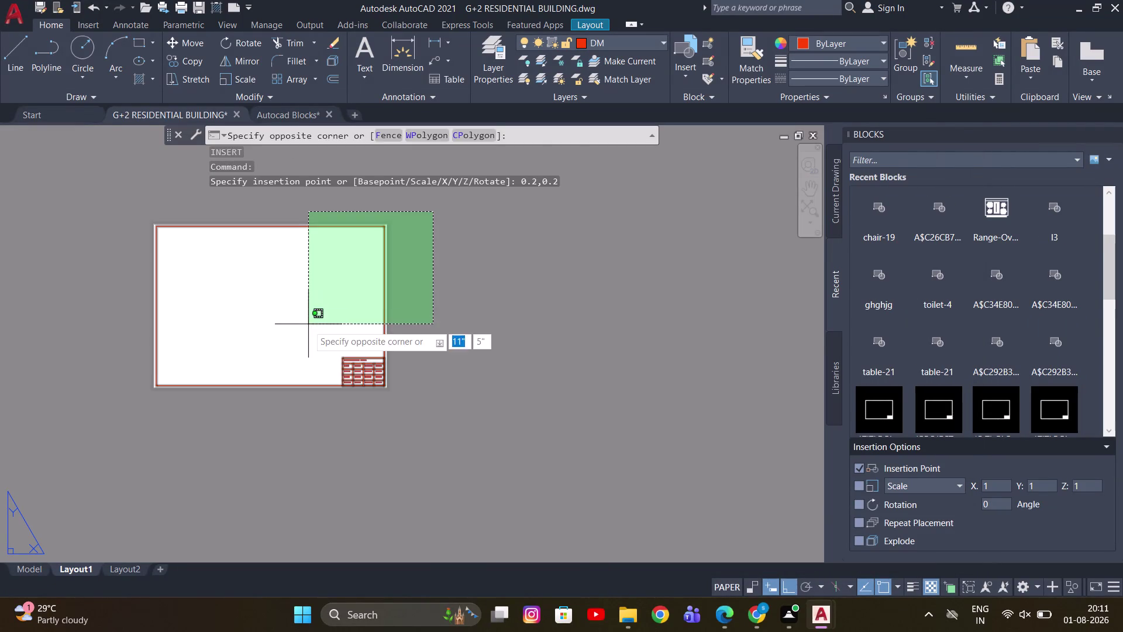
click(307, 324)
click(622, 43)
scroll(up, 3)
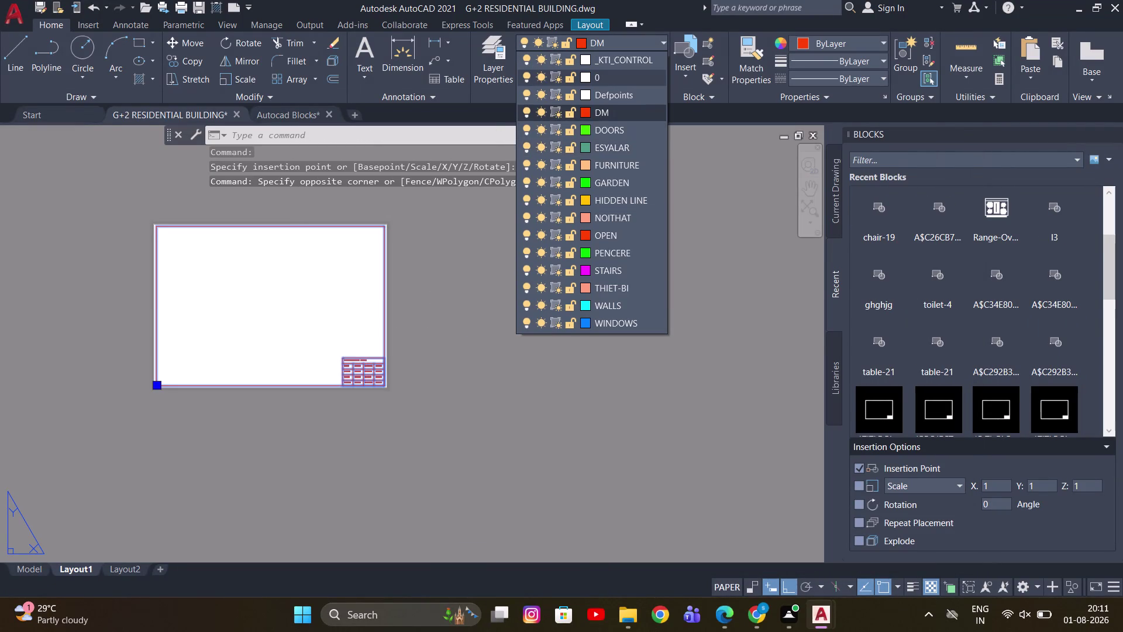
scroll(up, 3)
scroll(up, 3)
click(616, 76)
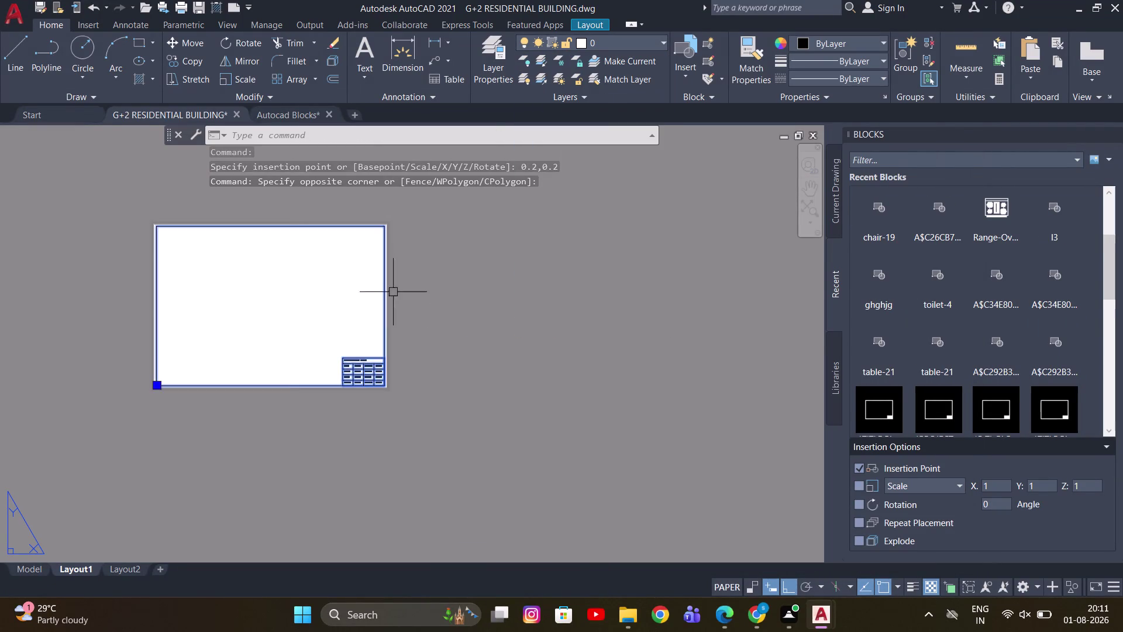
scroll(up, 3)
middle_drag(379, 348, 578, 268)
key(Escape)
scroll(up, 3)
middle_drag(528, 307, 580, 336)
scroll(down, 3)
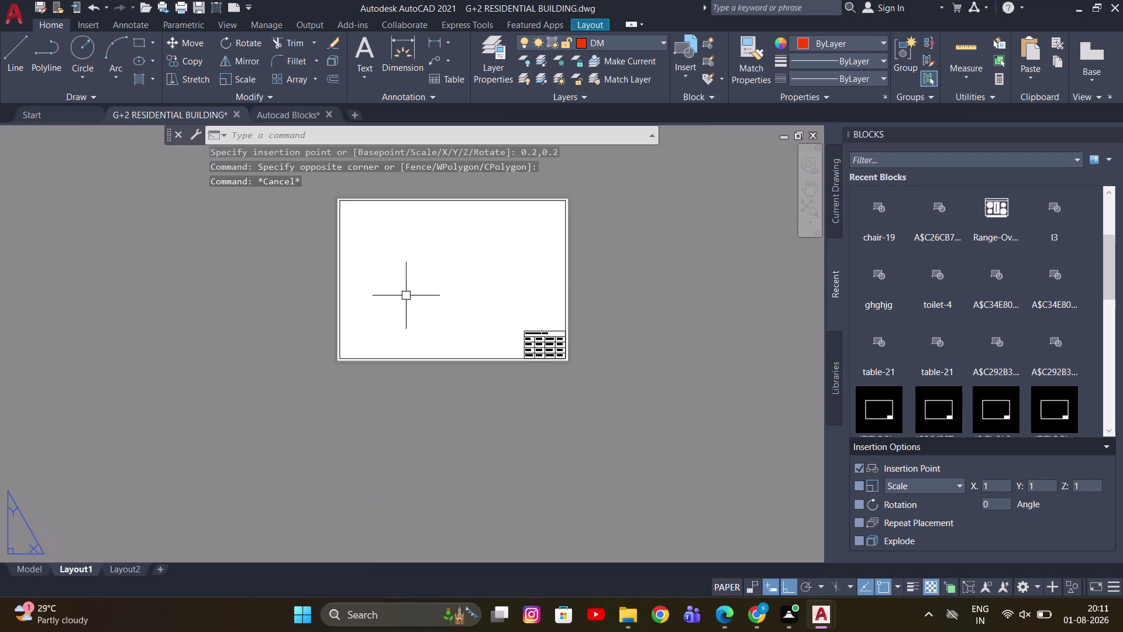
middle_drag(405, 293, 421, 318)
Draw a viewport with MV on the left of the sheet.
key(m)
key(v)
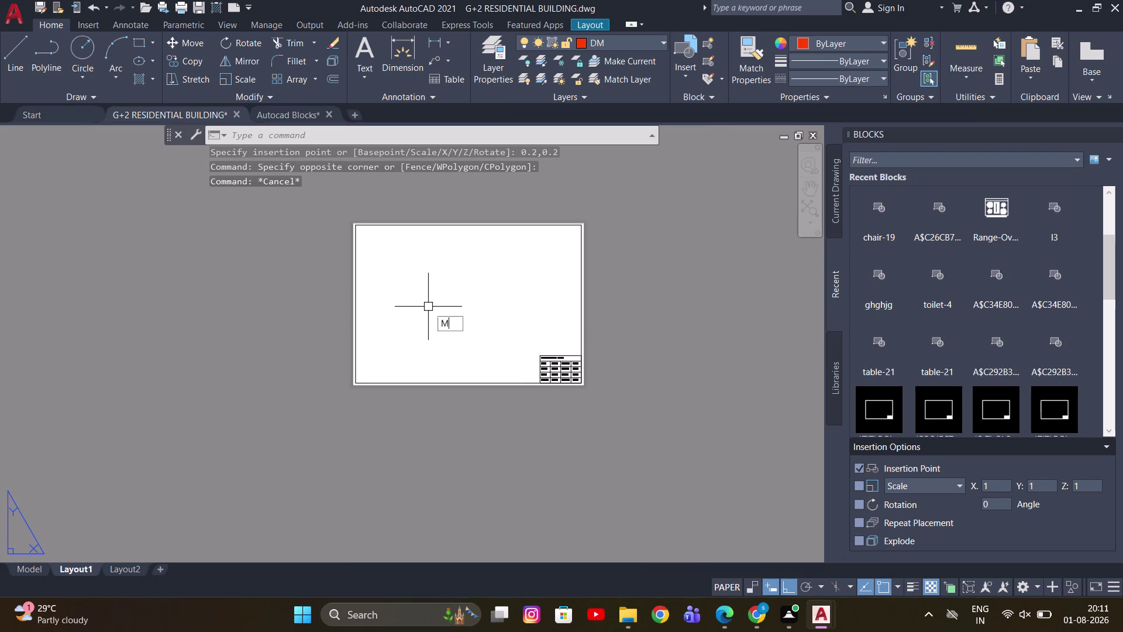
key(space)
scroll(up, 3)
click(294, 216)
scroll(down, 3)
middle_drag(403, 363, 400, 363)
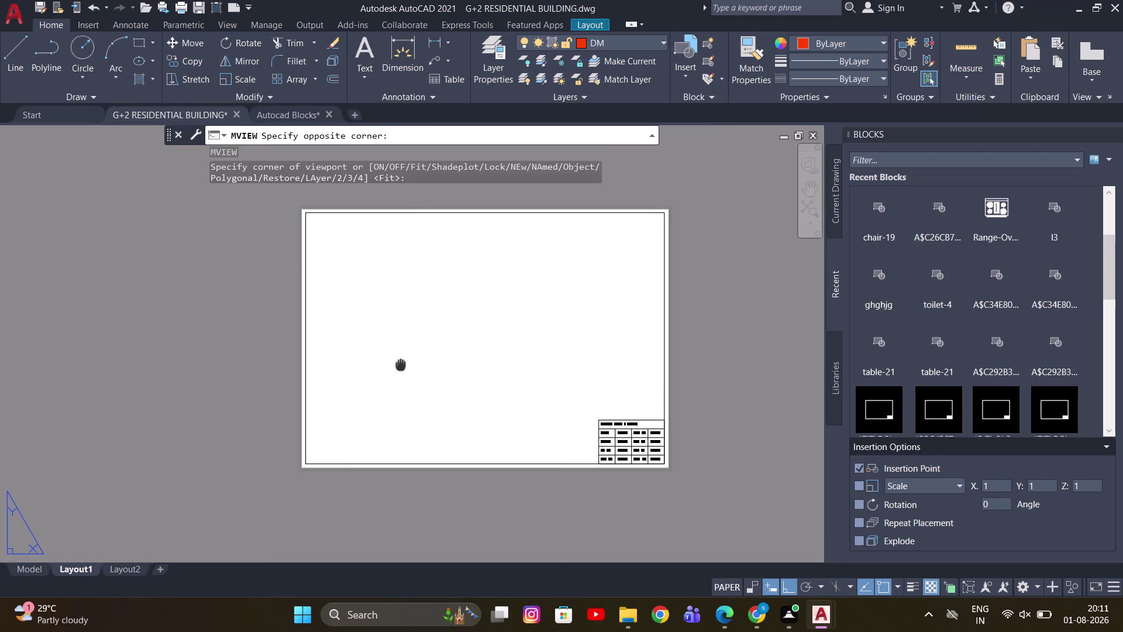
middle_drag(401, 363, 379, 296)
drag(407, 397, 407, 390)
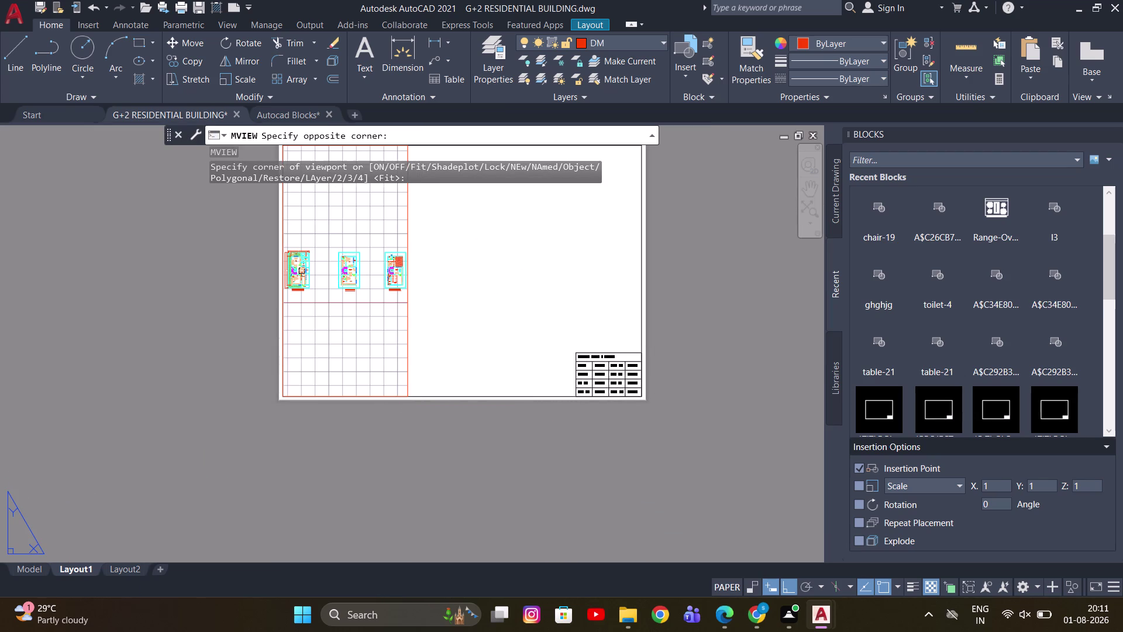
drag(443, 291, 430, 298)
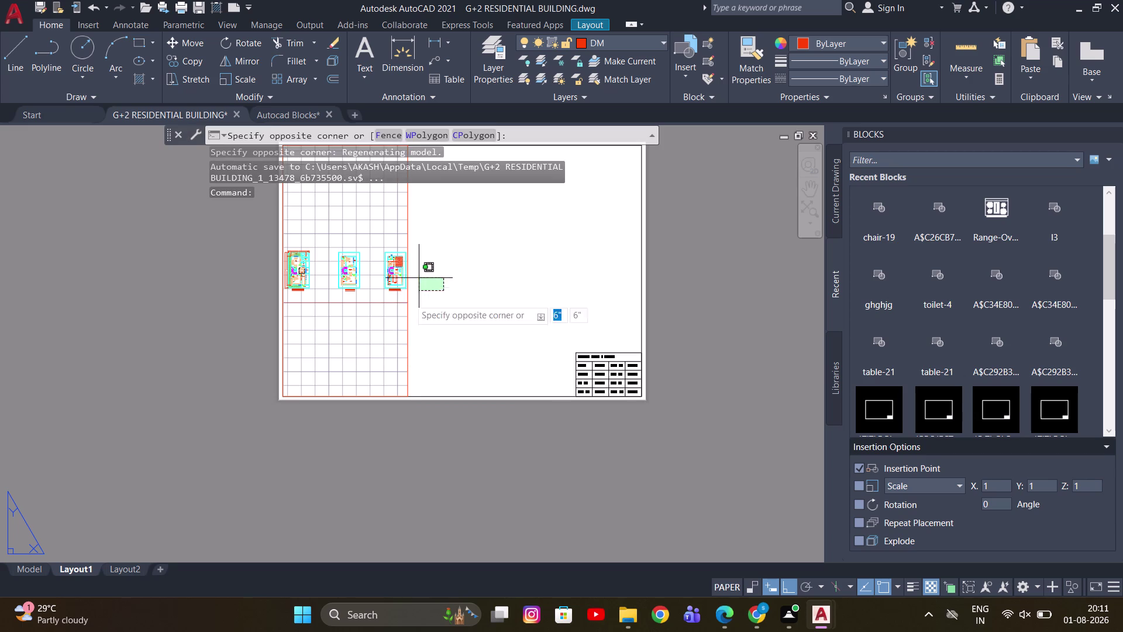
click(388, 319)
middle_drag(453, 316, 455, 338)
scroll(up, 3)
Copy the viewport twice to the right, from its lower-left corner.
key(c)
key(o)
key(space)
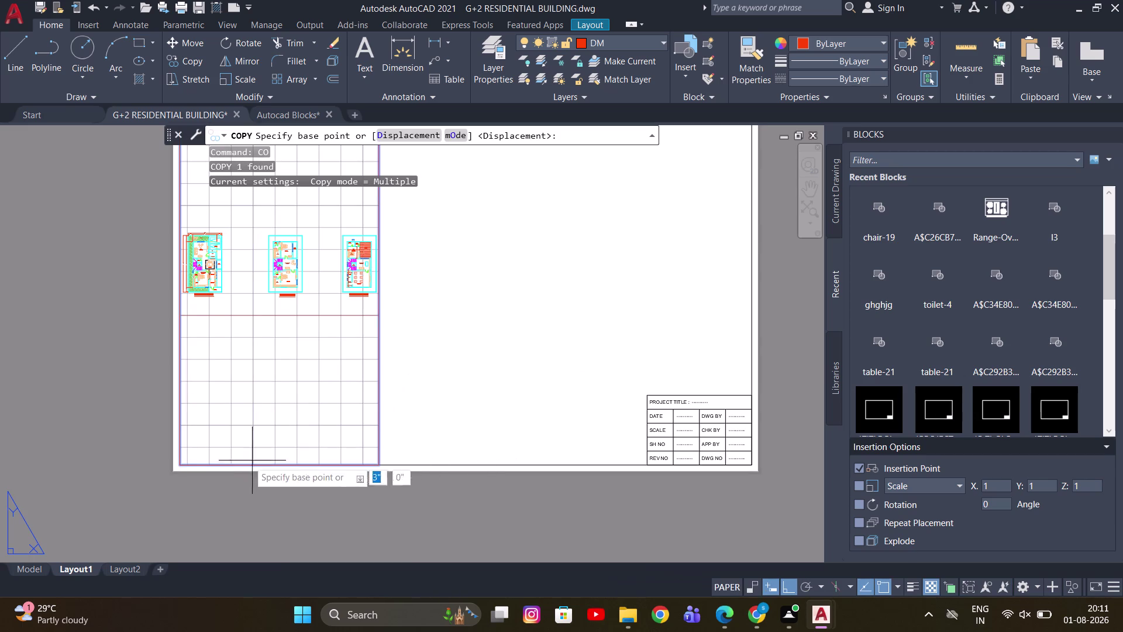
click(181, 467)
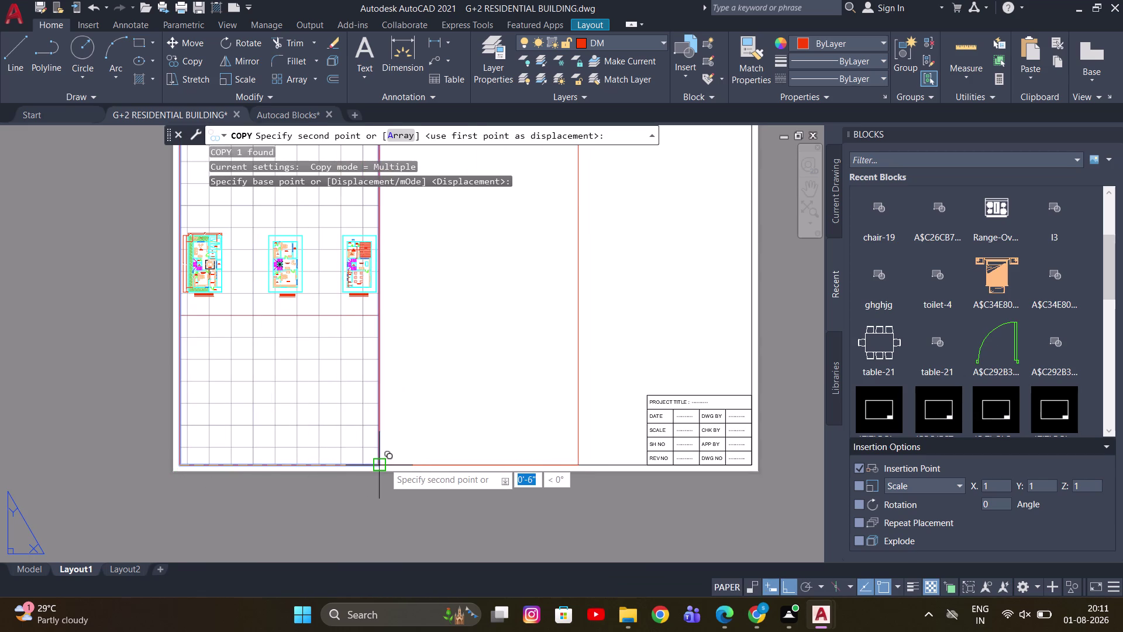
click(383, 462)
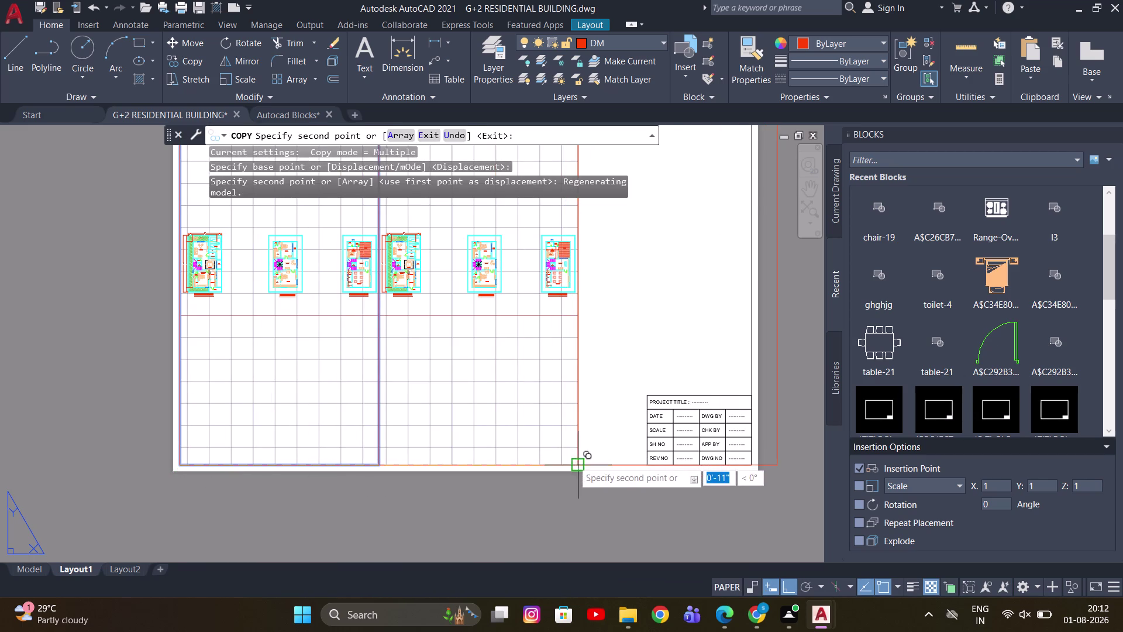
click(573, 460)
key(Escape)
Make the first viewport active and pan the plans inside it.
scroll(down, 3)
middle_drag(573, 310, 504, 295)
scroll(up, 3)
key(Escape)
drag(639, 241, 621, 242)
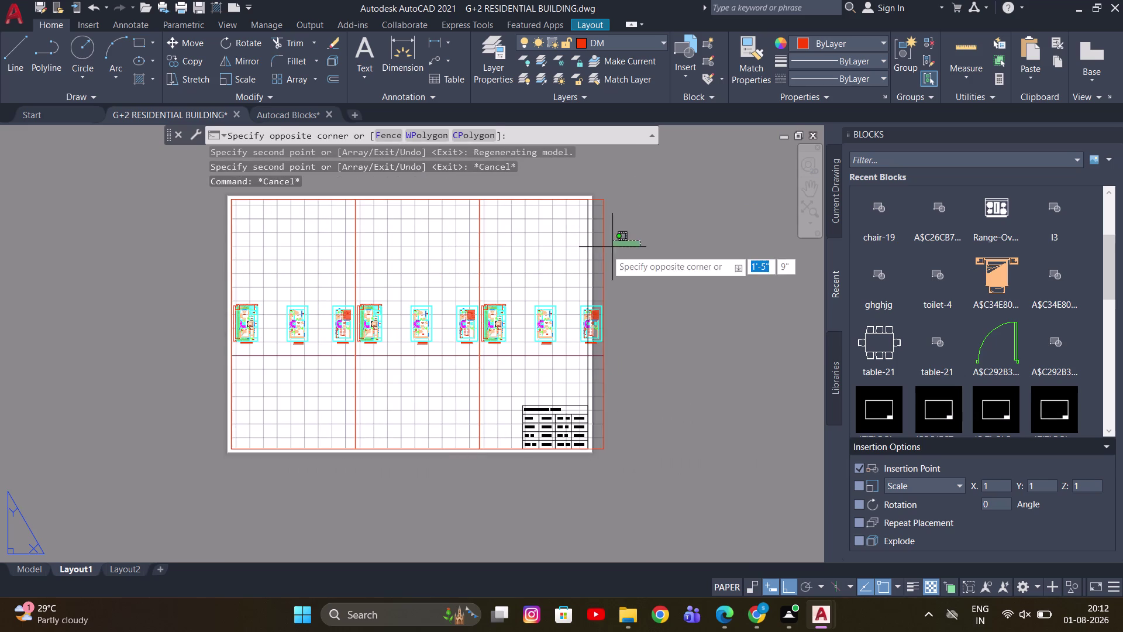
click(598, 264)
scroll(up, 3)
middle_drag(426, 244, 478, 244)
key(Escape)
scroll(down, 3)
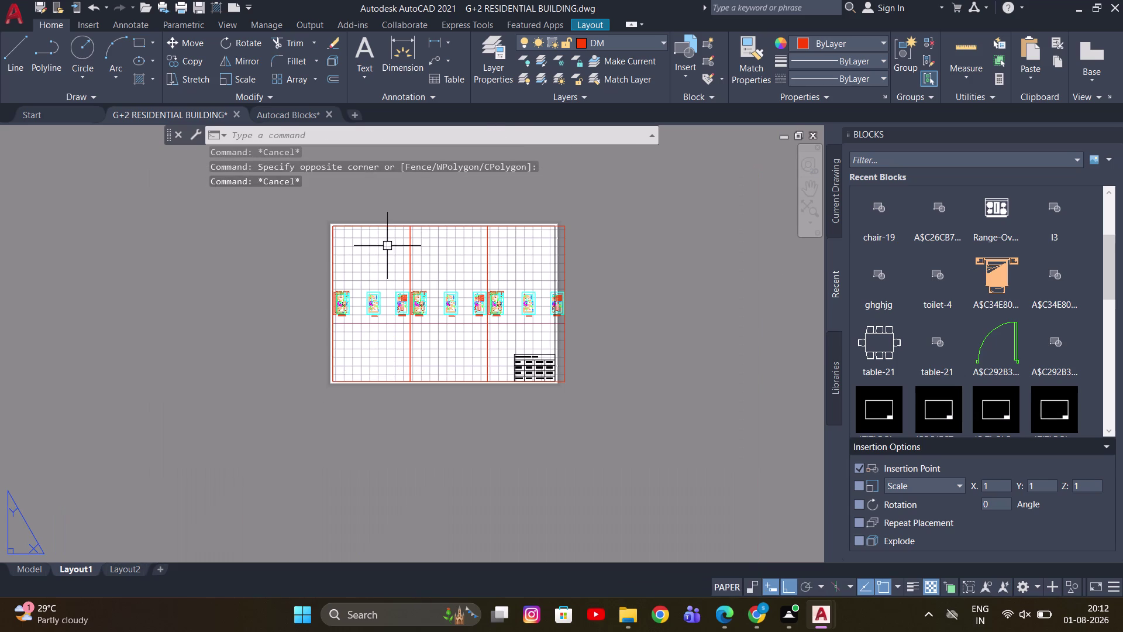
double_click(381, 253)
scroll(up, 3)
scroll(up, 3)
middle_drag(373, 298, 366, 245)
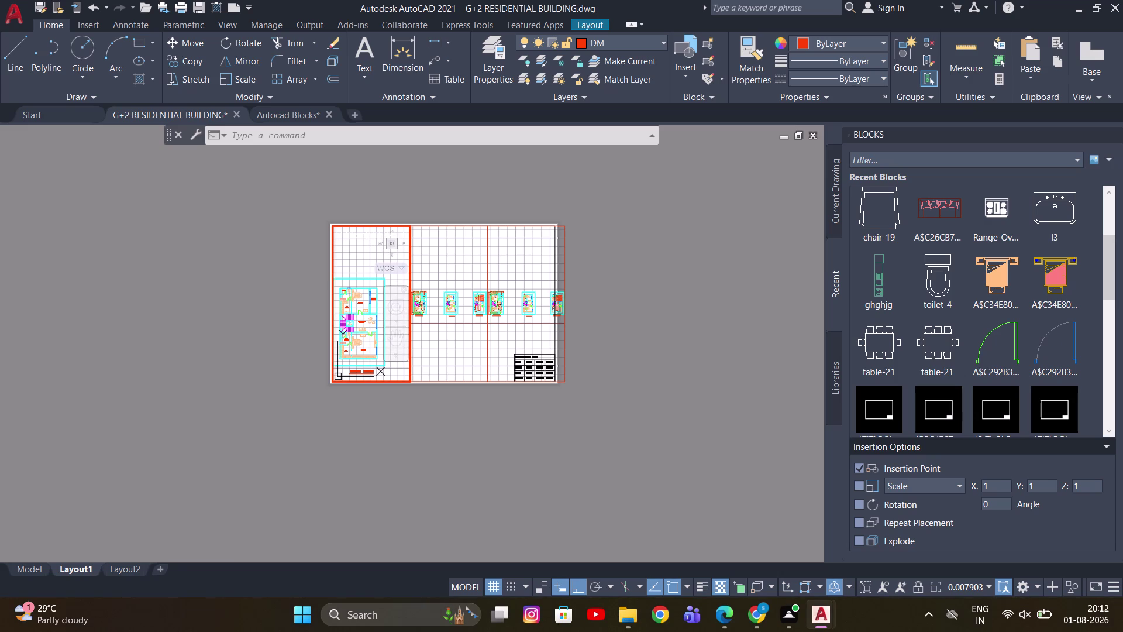
Return to paper space and bring the whole A3 sheet into view.
double_click(547, 185)
scroll(up, 3)
middle_drag(393, 305, 274, 288)
scroll(up, 3)
scroll(down, 3)
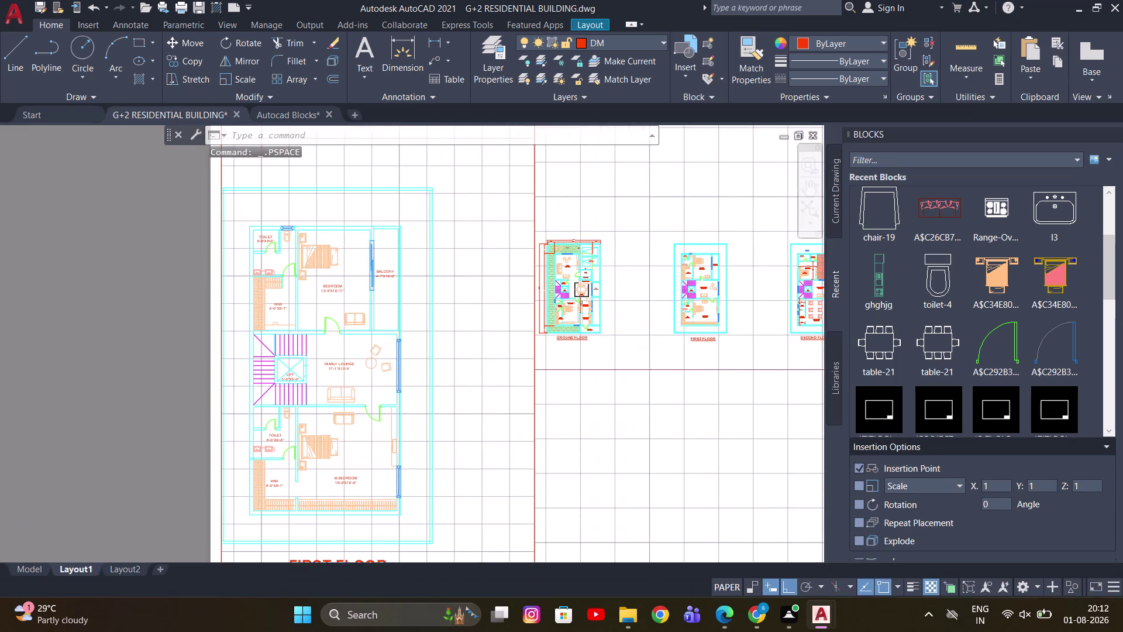
scroll(down, 3)
middle_drag(298, 260, 314, 309)
double_click(314, 284)
scroll(down, 3)
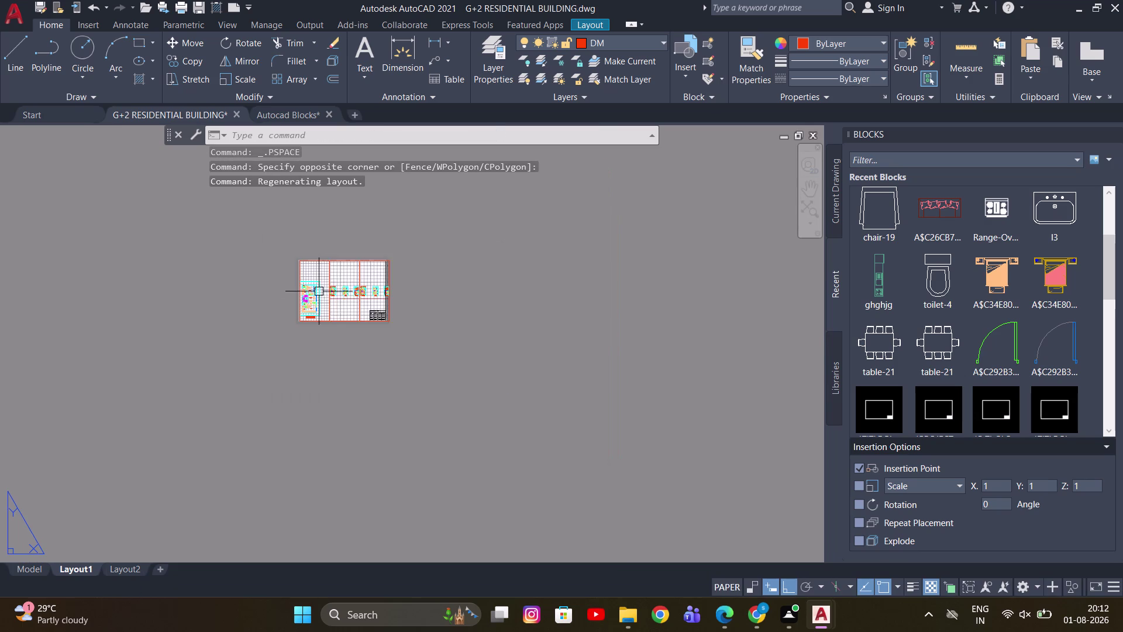
scroll(up, 3)
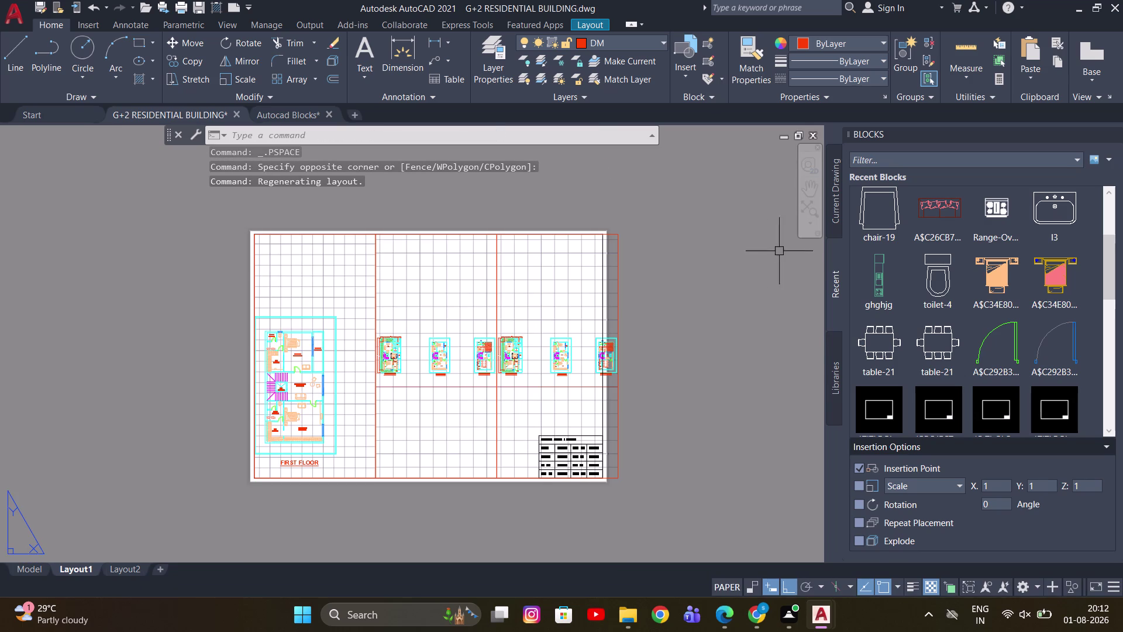
middle_drag(690, 260, 712, 228)
middle_drag(397, 210, 471, 248)
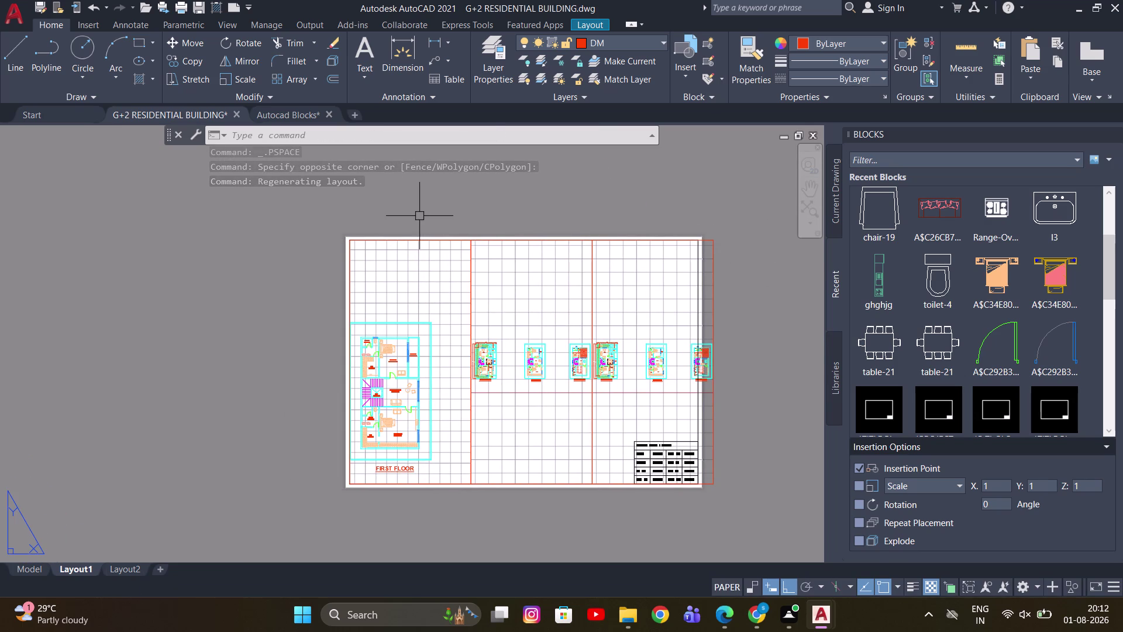
double_click(420, 216)
click(435, 241)
key(Escape)
Zoom the left viewport to fit the ground floor plan with Zoom Object.
double_click(416, 278)
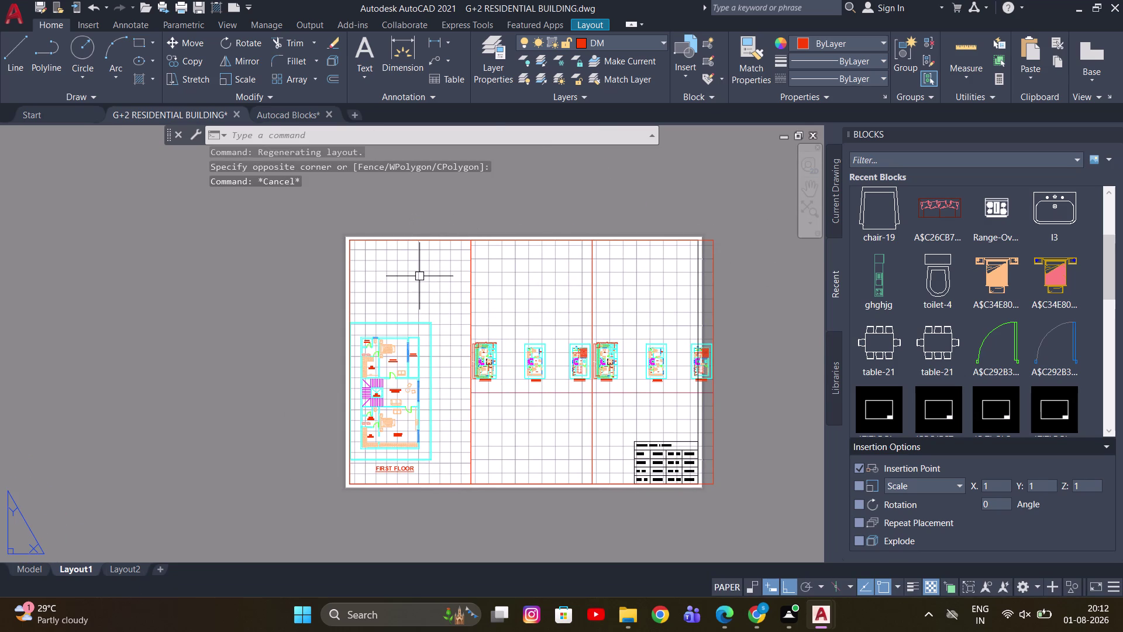
scroll(down, 3)
scroll(up, 3)
middle_drag(402, 326, 399, 302)
scroll(down, 3)
scroll(down, 3)
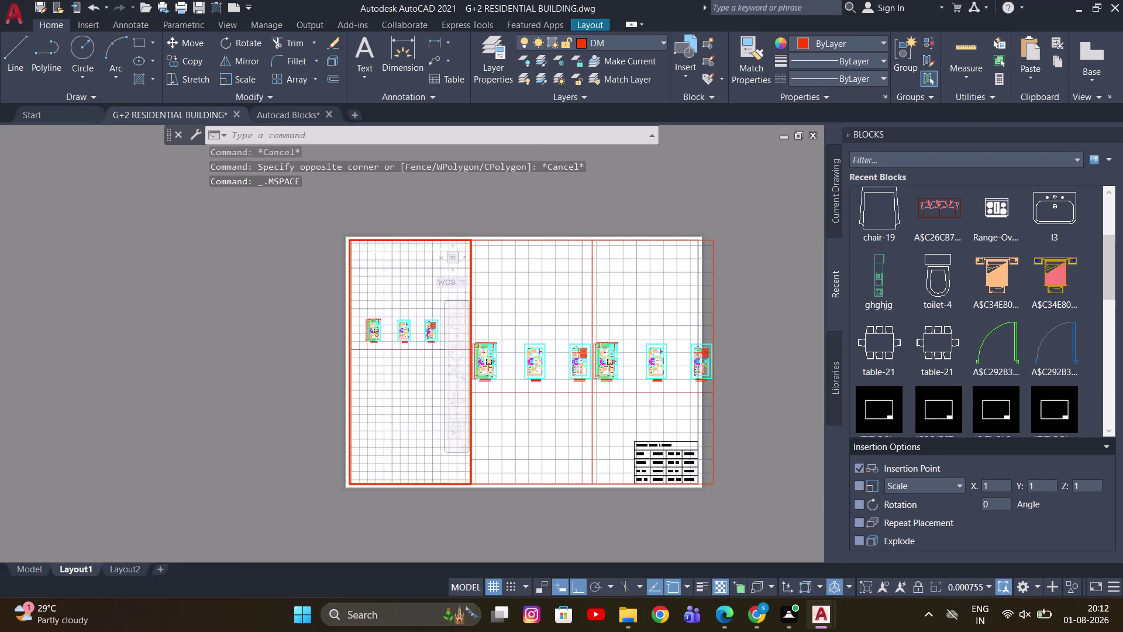
scroll(up, 3)
middle_drag(376, 333, 394, 328)
text(Z)
key(space)
key(o)
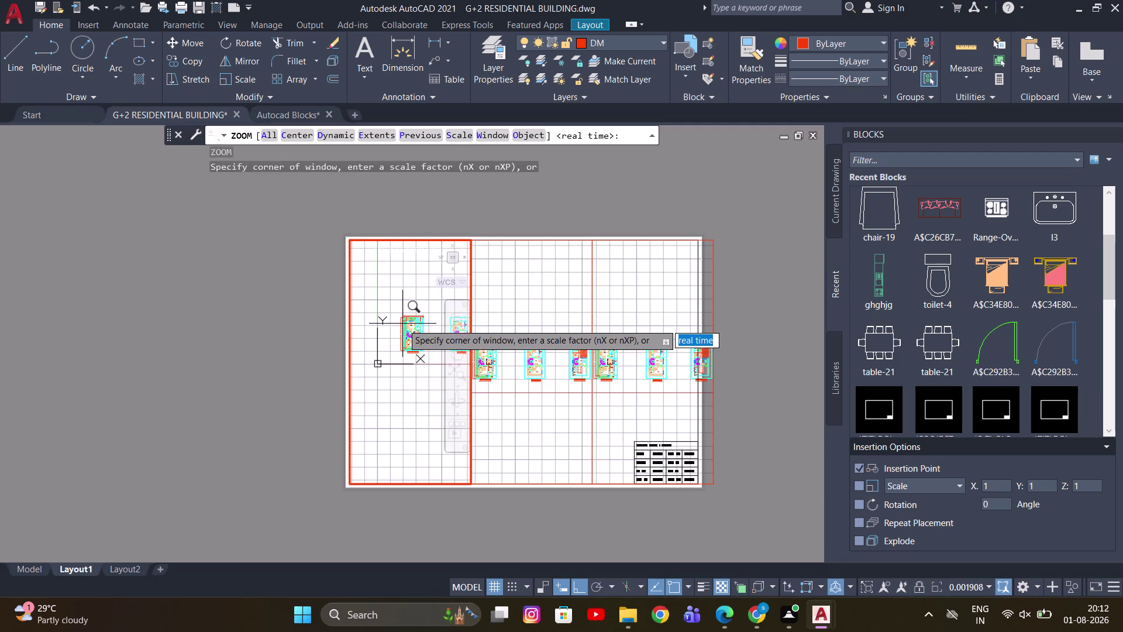
key(space)
click(380, 289)
click(429, 395)
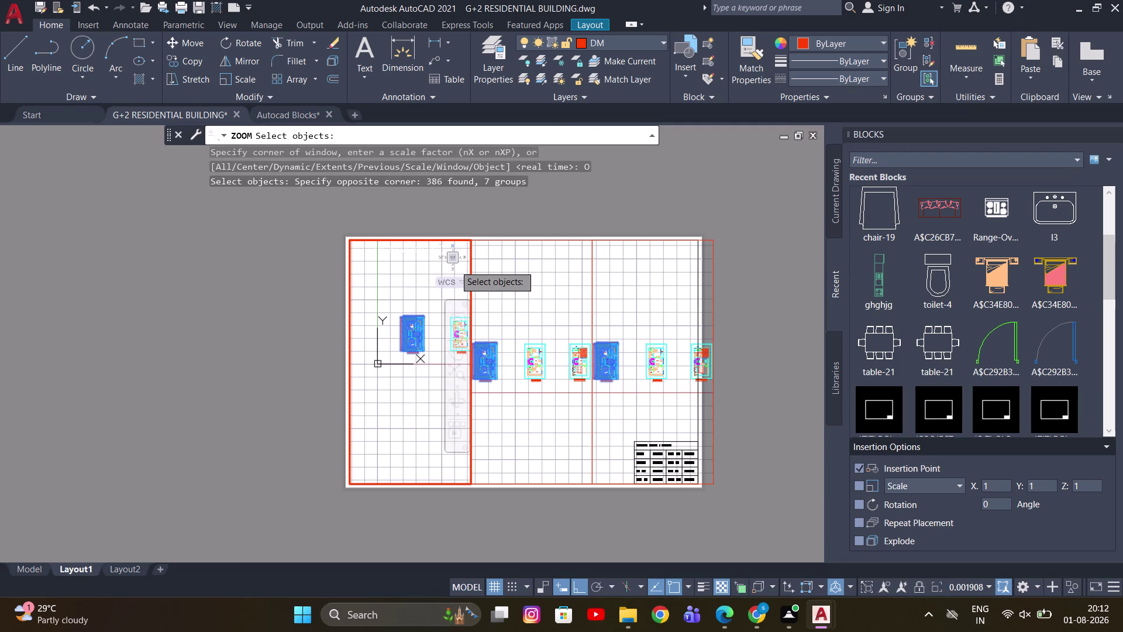
key(Return)
Check the plans in Model space, then return to Layout1.
double_click(544, 191)
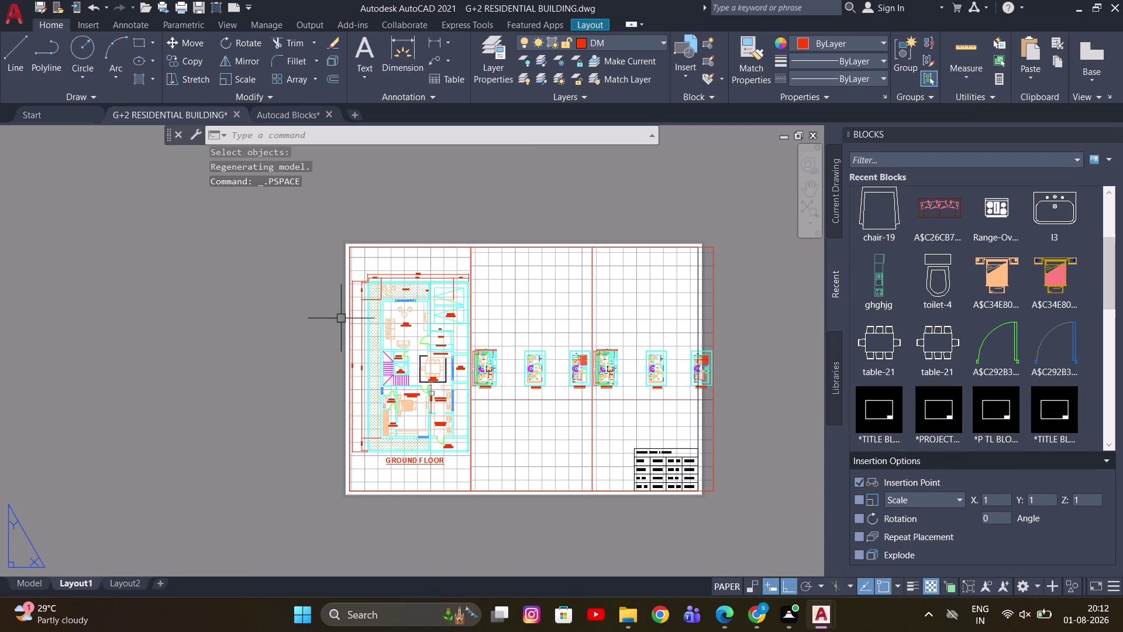
middle_drag(257, 316, 122, 270)
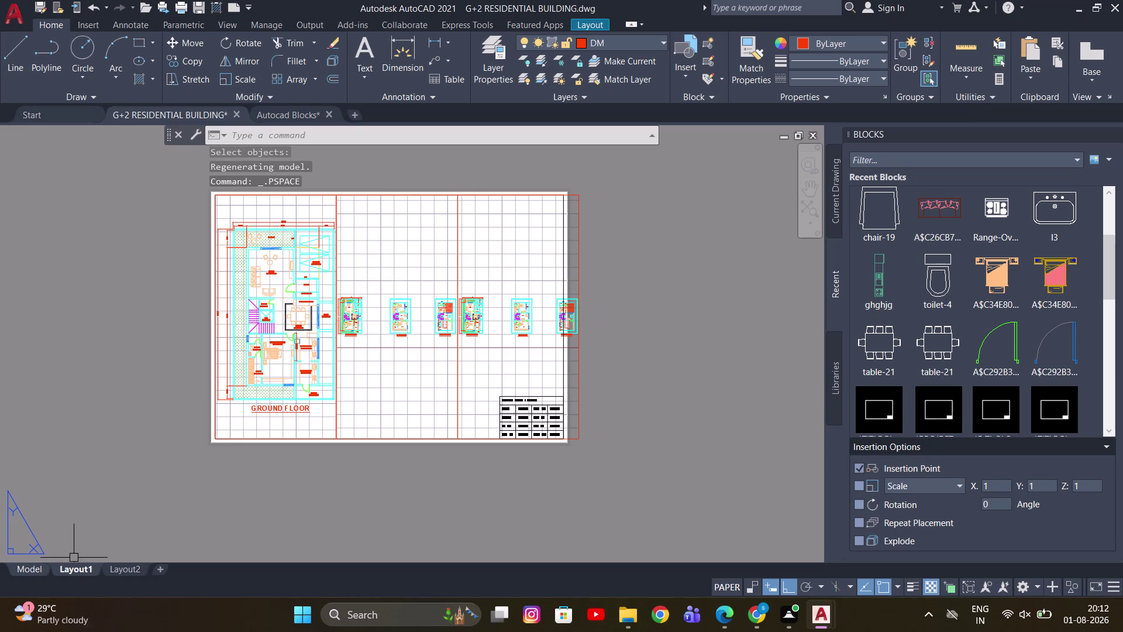
click(30, 564)
middle_drag(452, 273, 368, 416)
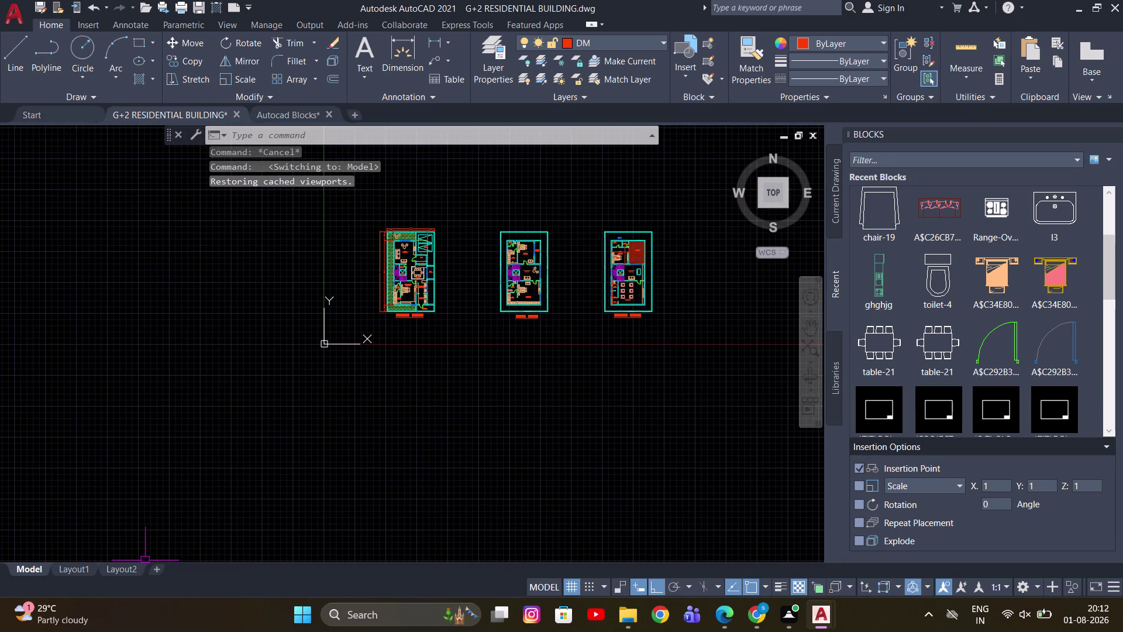
click(74, 571)
middle_drag(371, 303, 376, 337)
scroll(up, 3)
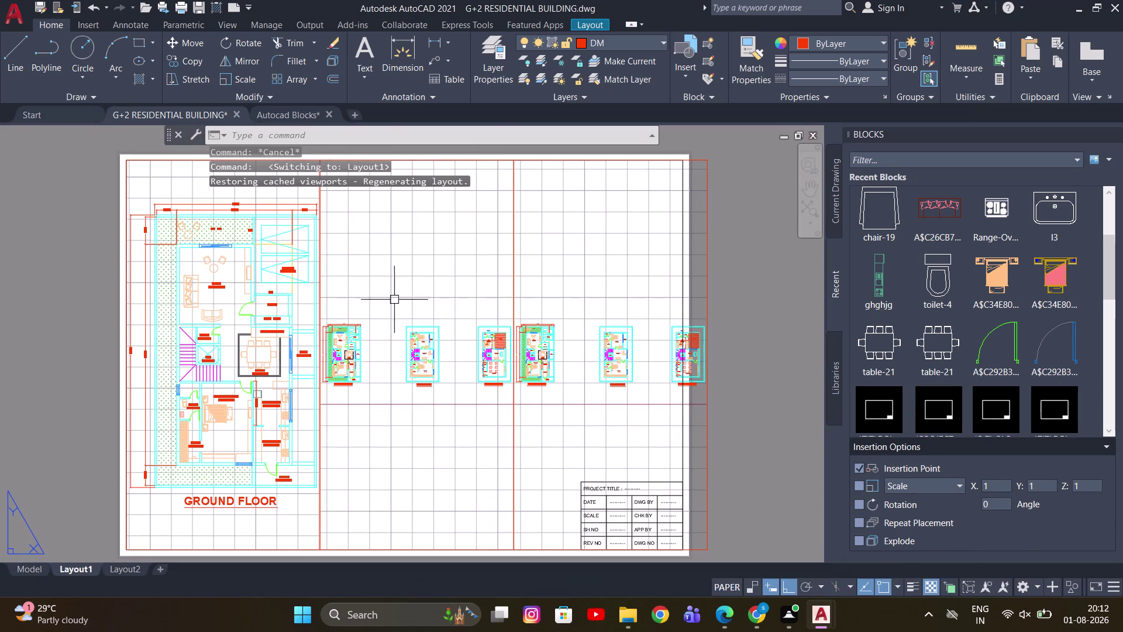
Zoom the middle viewport to fit the first floor plan with Zoom Object.
double_click(394, 297)
scroll(down, 3)
scroll(up, 3)
key(z)
key(space)
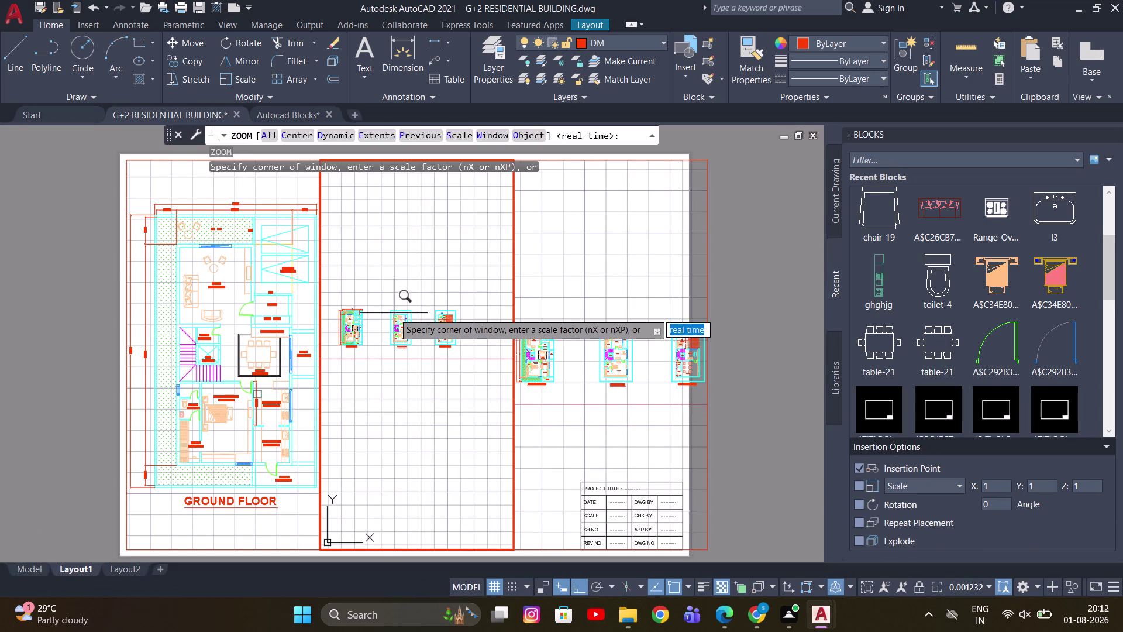
key(o)
key(space)
drag(373, 270, 373, 286)
click(423, 407)
key(space)
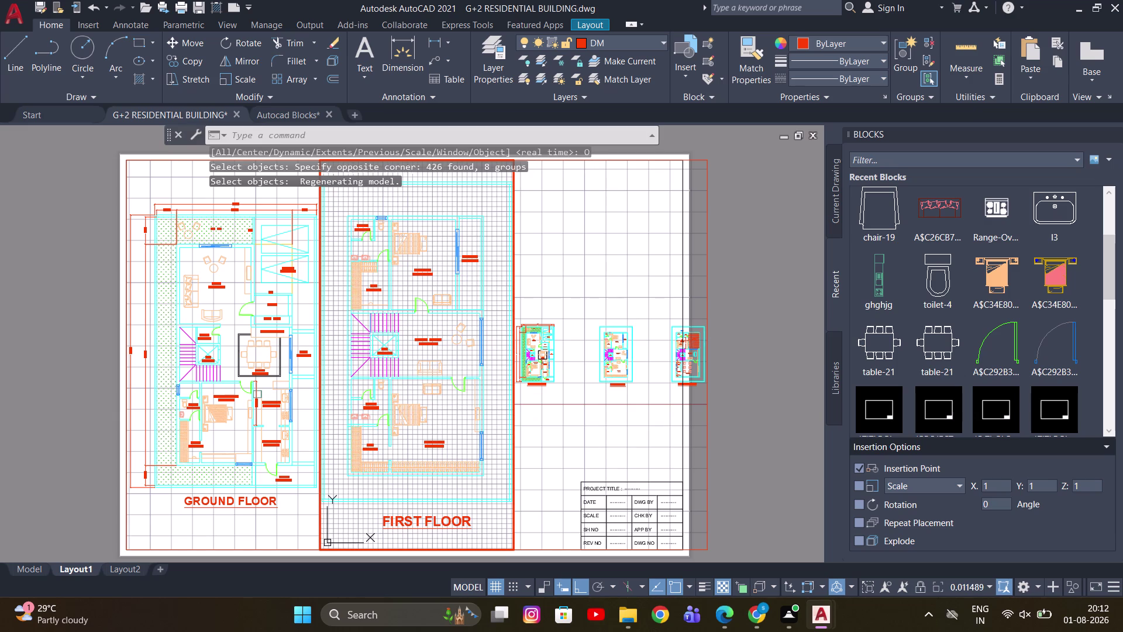
Enter the right viewport and pan the plans inside it.
double_click(625, 264)
scroll(down, 3)
scroll(up, 3)
click(610, 288)
middle_drag(632, 275, 562, 250)
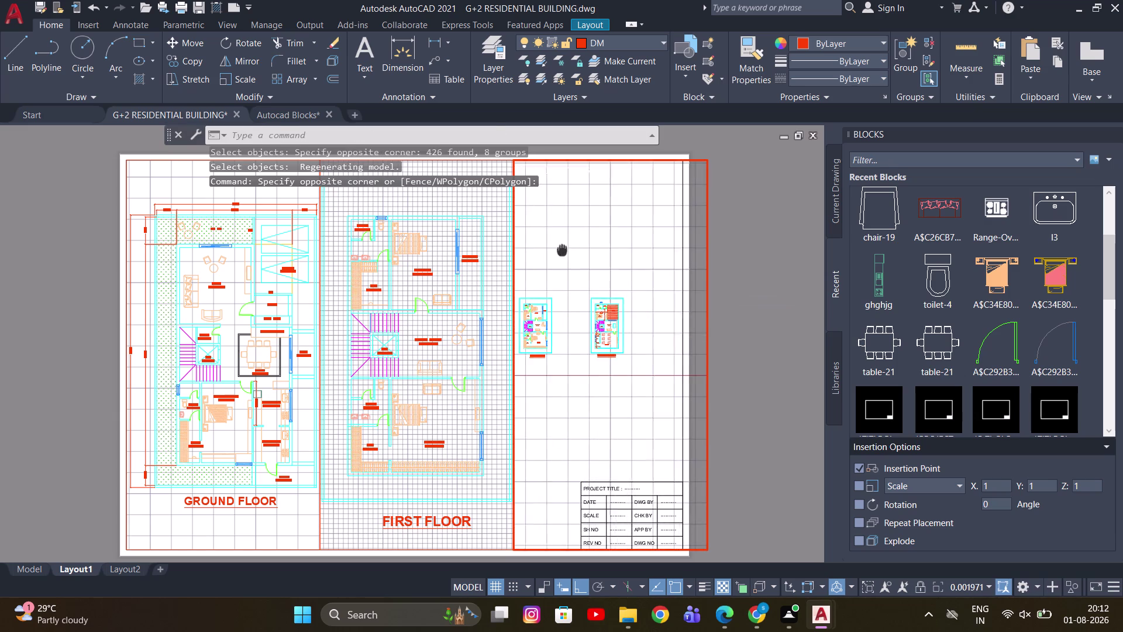
middle_drag(562, 250, 557, 247)
middle_drag(588, 280, 580, 269)
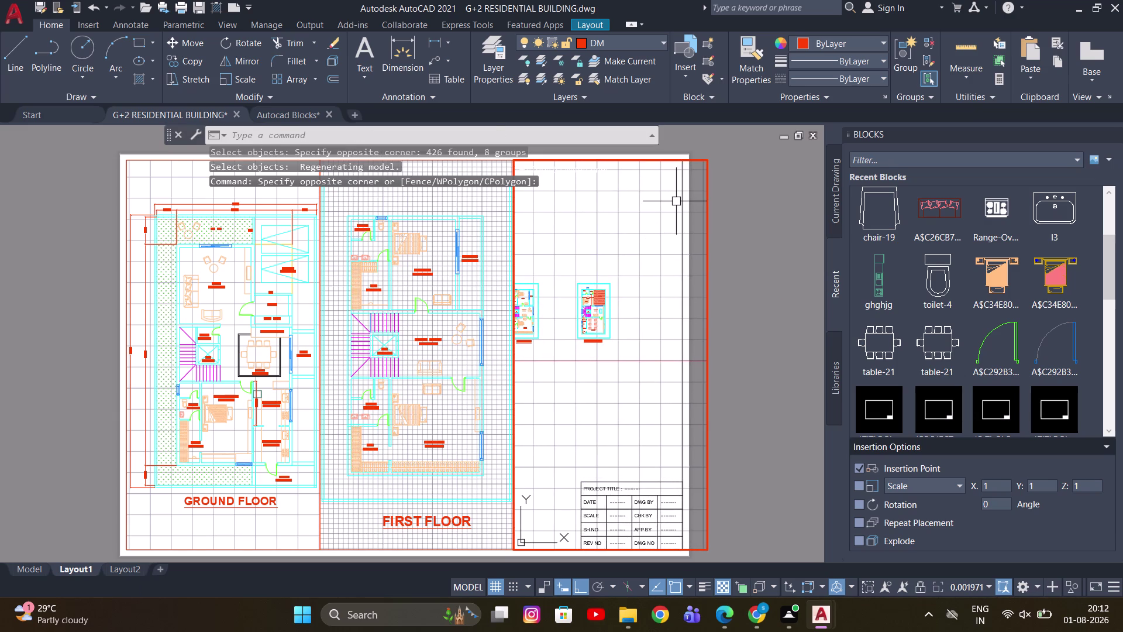
key(Escape)
Click around the right side of the sheet and pan the sheet view.
click(772, 278)
click(725, 258)
double_click(732, 249)
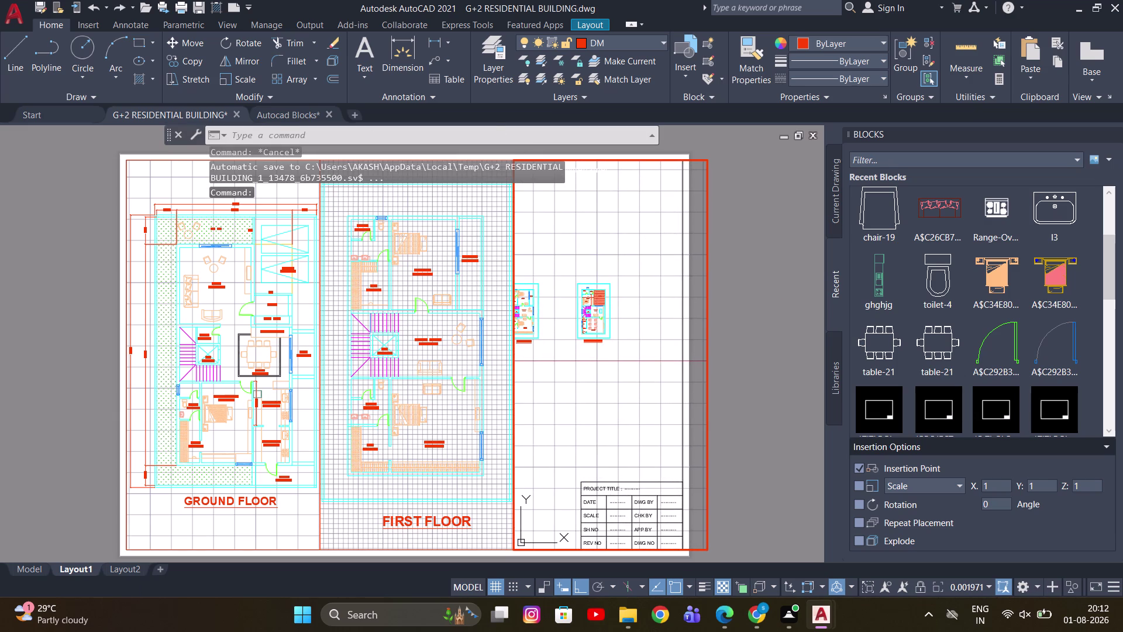
key(Escape)
click(734, 256)
triple_click(737, 252)
click(737, 250)
scroll(down, 3)
scroll(up, 3)
middle_drag(719, 331, 658, 306)
scroll(up, 3)
click(648, 203)
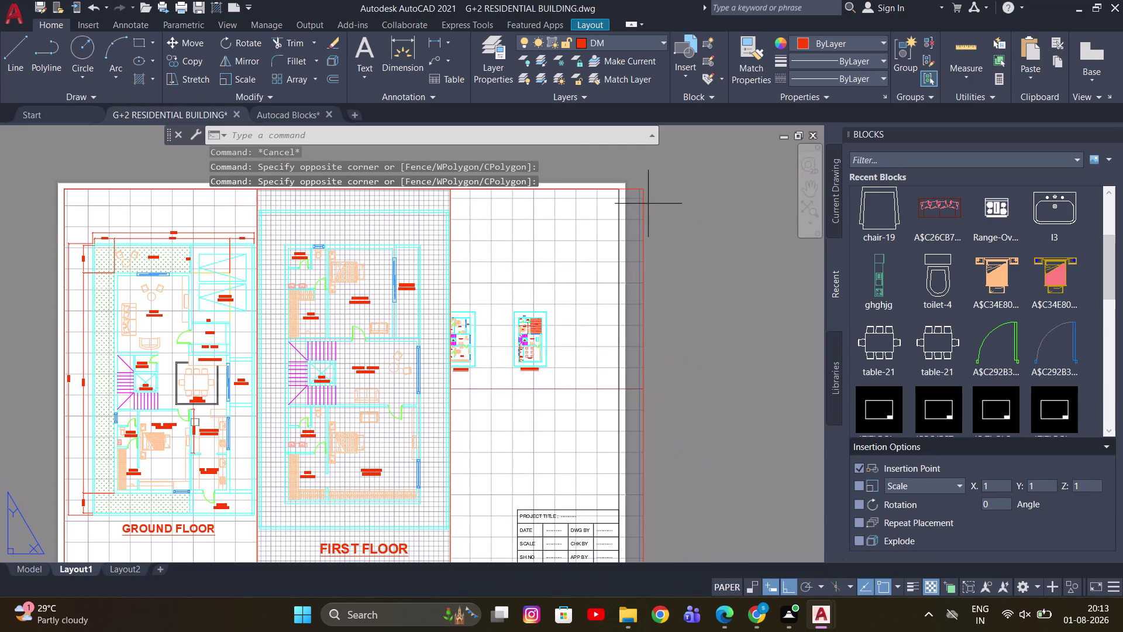
click(638, 189)
click(643, 188)
click(620, 190)
scroll(down, 3)
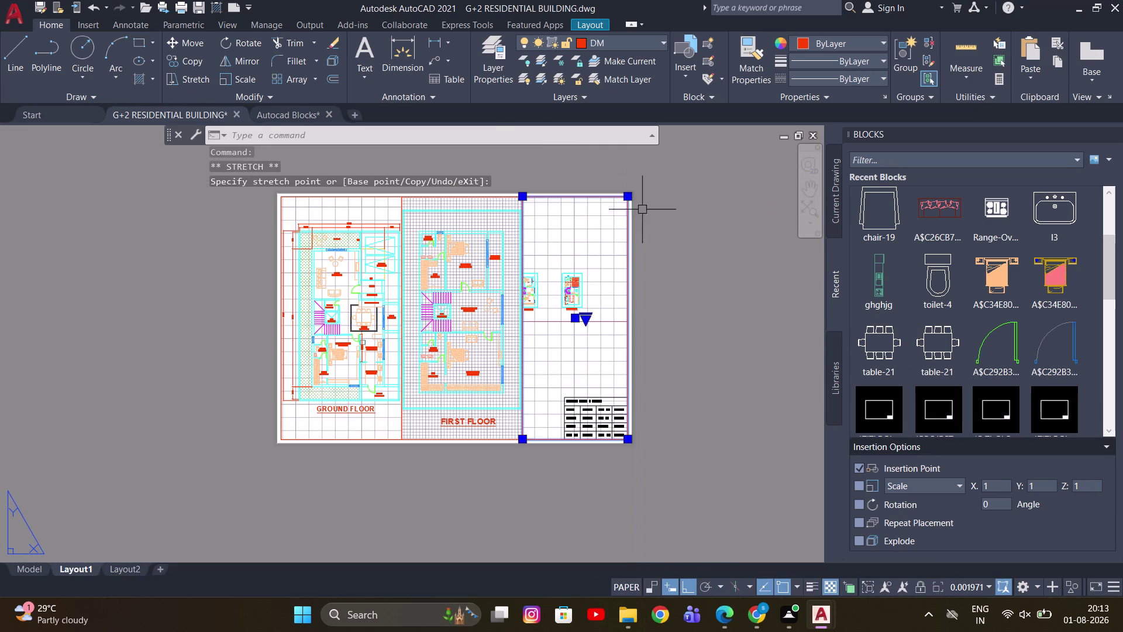
key(Escape)
double_click(590, 292)
scroll(up, 3)
key(Escape)
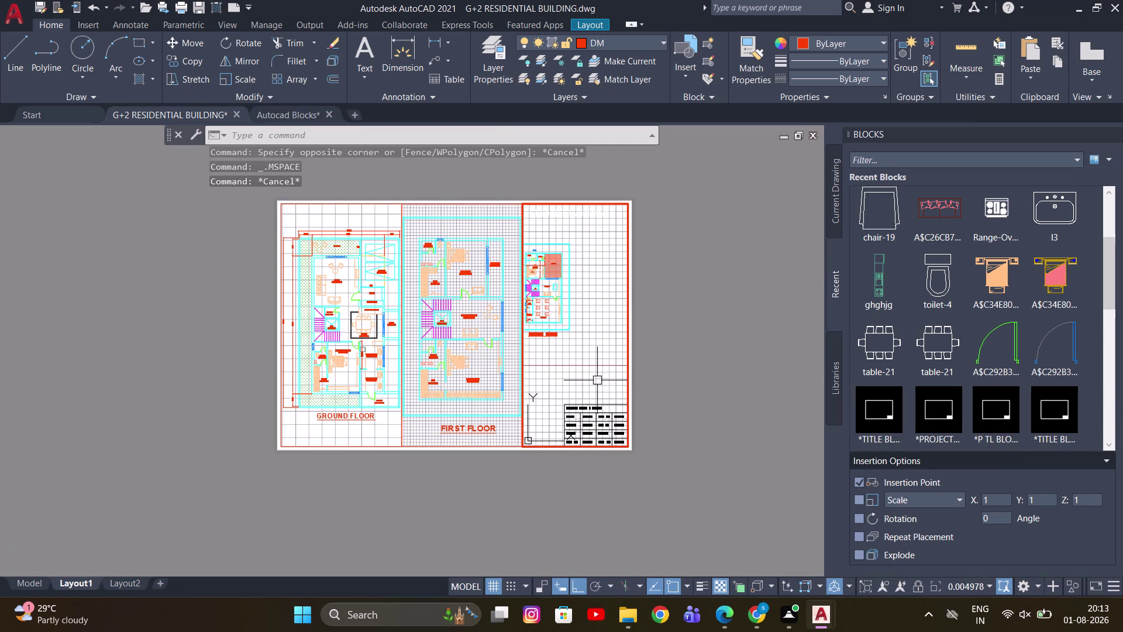
key(Escape)
double_click(714, 342)
scroll(up, 3)
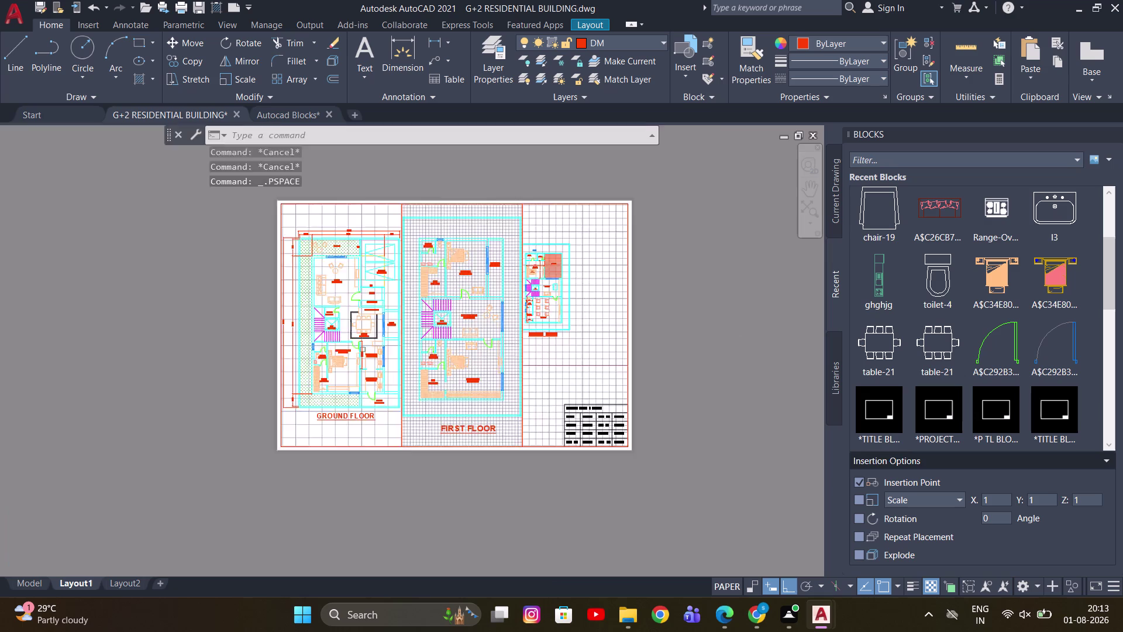
scroll(up, 3)
click(689, 504)
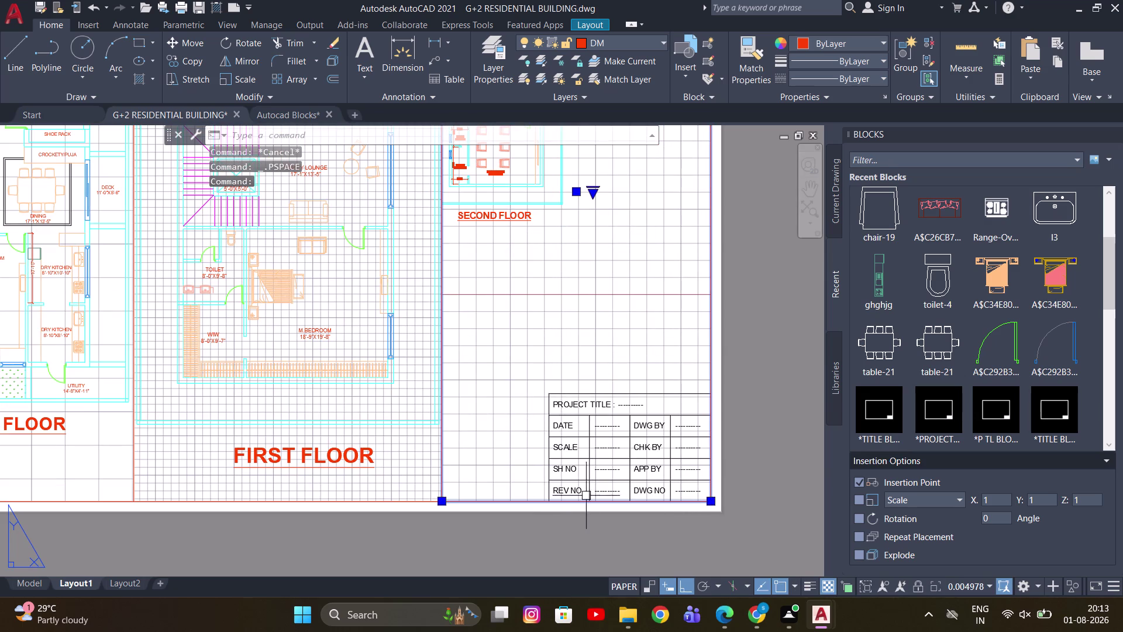
drag(441, 502, 443, 491)
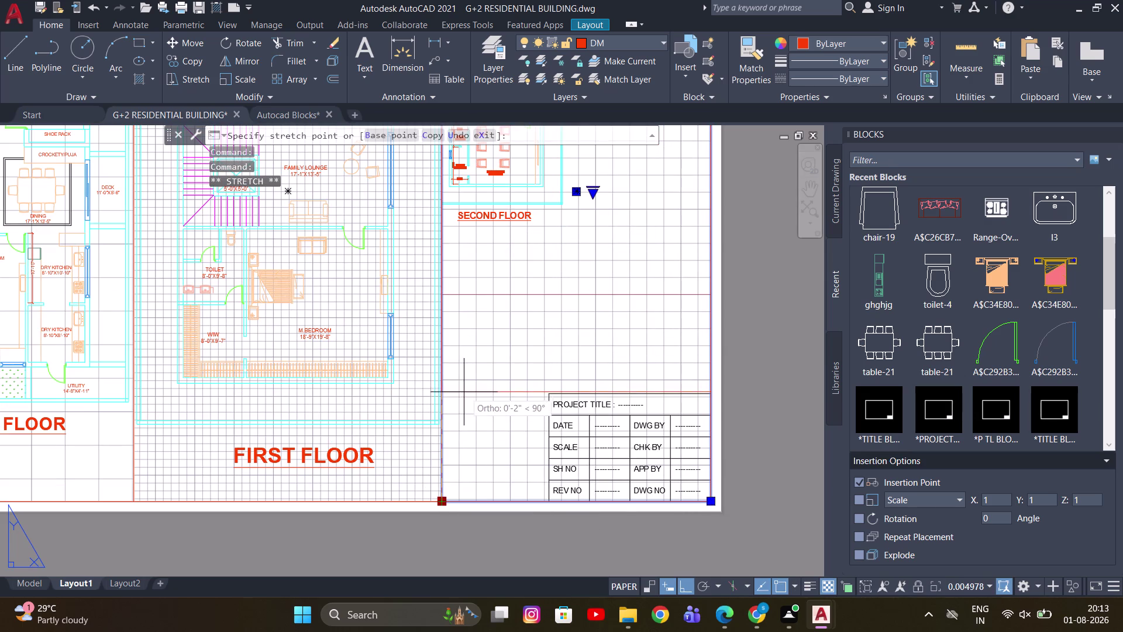
key(Escape)
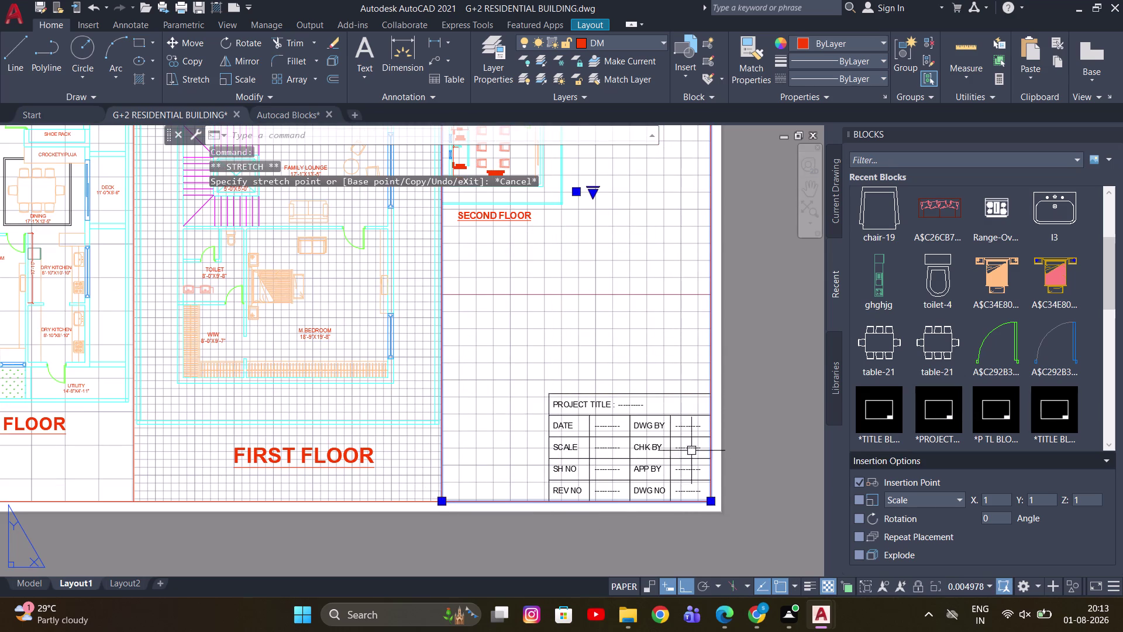
click(707, 501)
click(708, 396)
key(Escape)
scroll(down, 3)
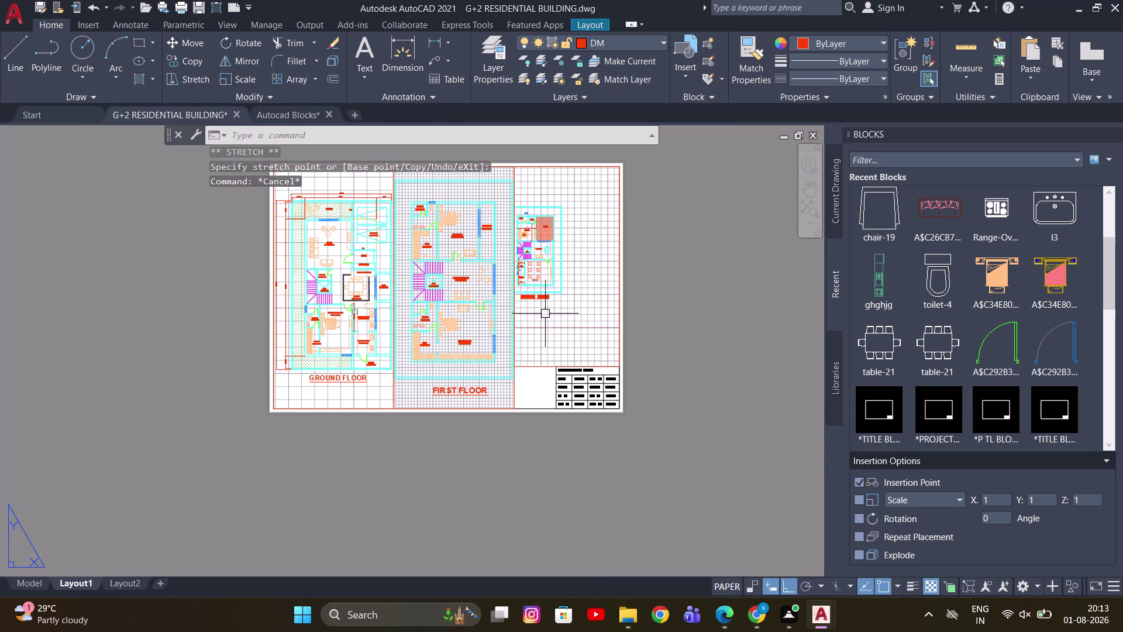
double_click(575, 281)
scroll(up, 3)
middle_drag(574, 280, 647, 304)
scroll(up, 3)
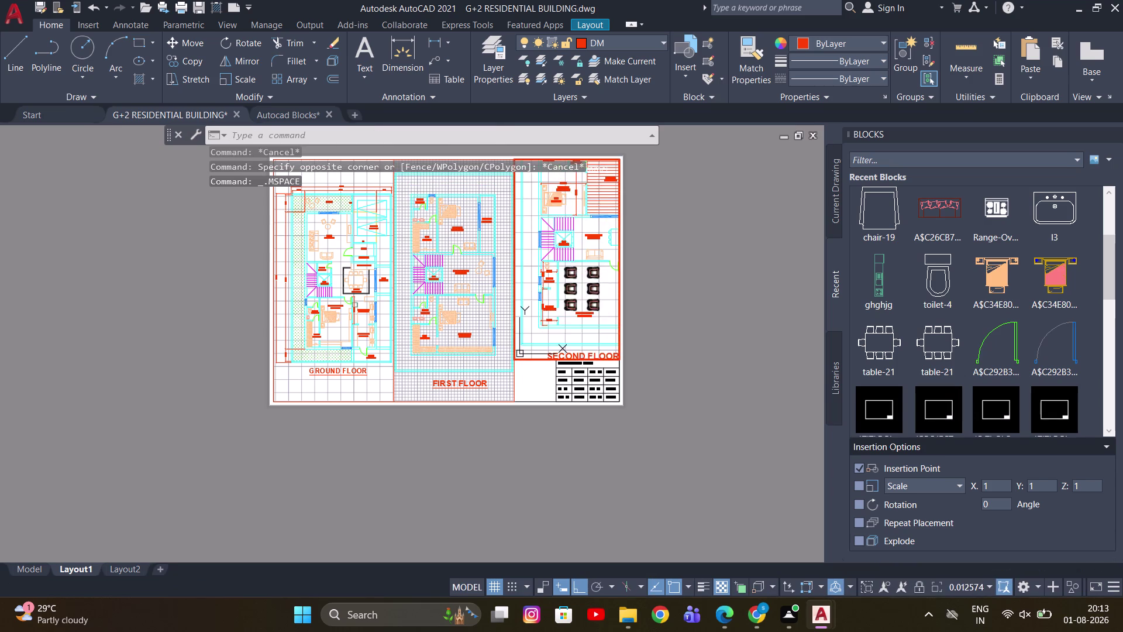
scroll(down, 3)
text(Z)
key(space)
key(o)
key(space)
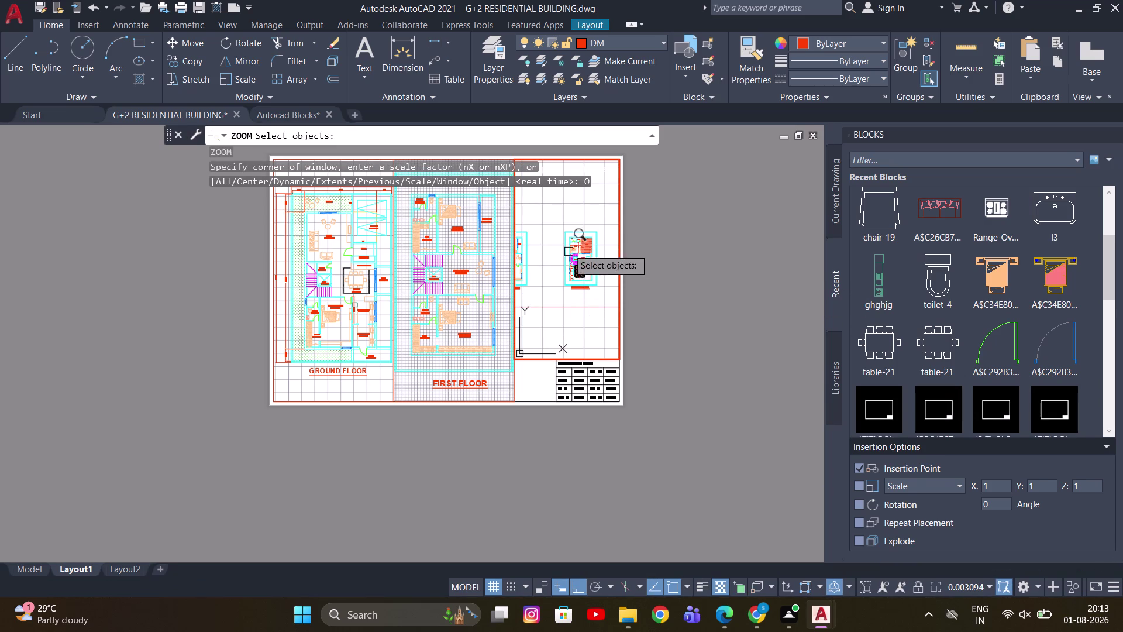
click(549, 218)
click(617, 330)
key(space)
click(691, 260)
double_click(690, 260)
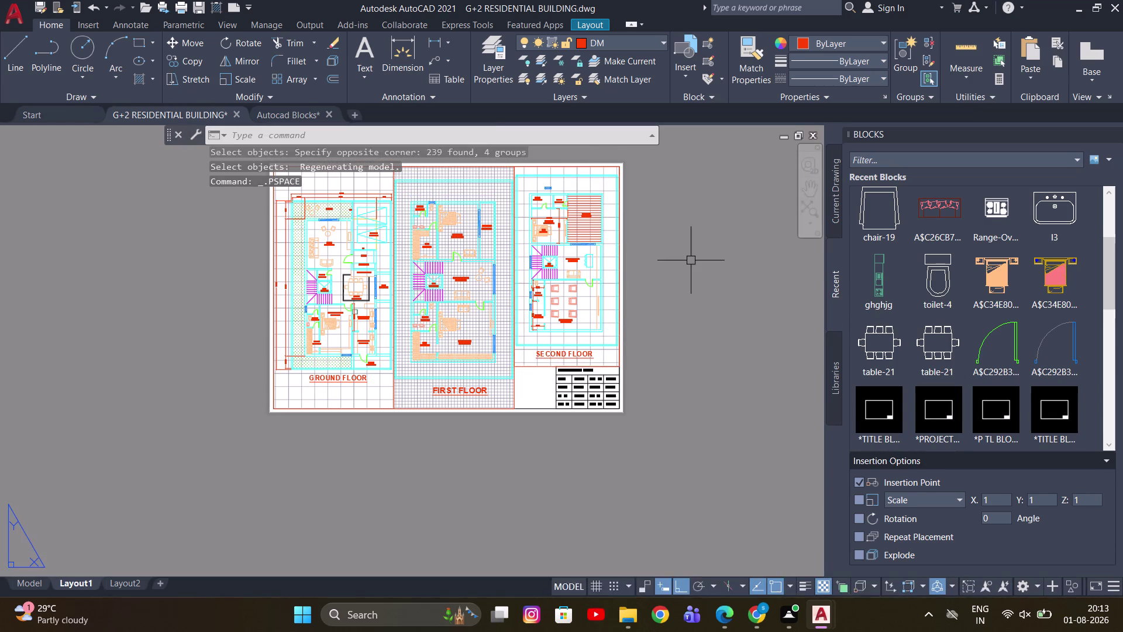
scroll(up, 3)
click(673, 340)
scroll(down, 3)
key(Escape)
scroll(up, 3)
middle_drag(492, 385, 546, 444)
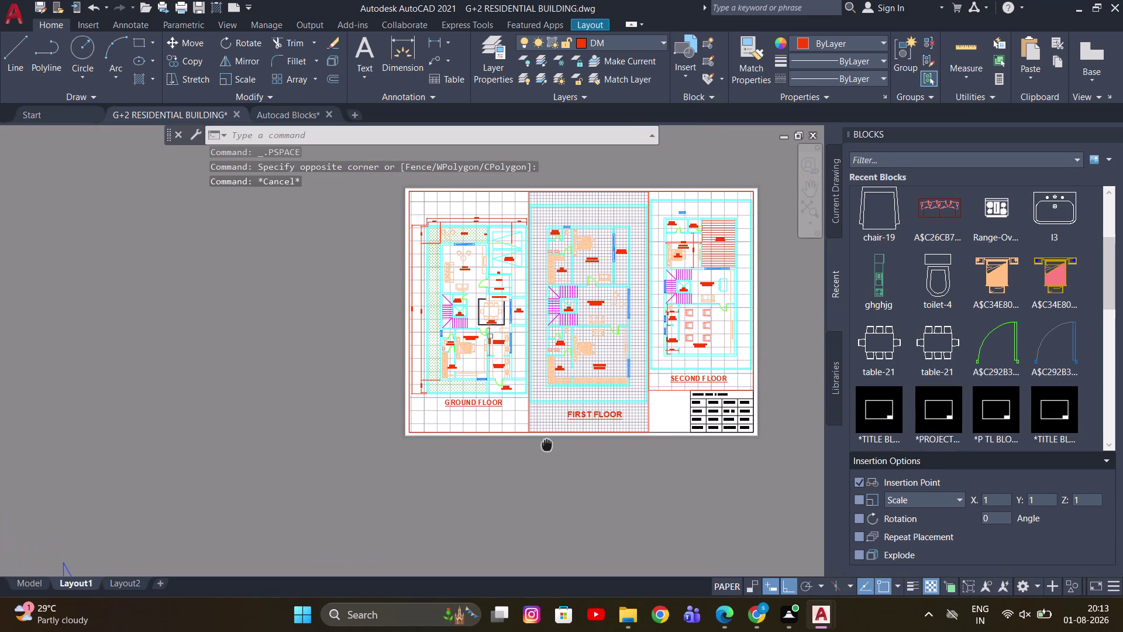
middle_drag(547, 445, 547, 445)
double_click(499, 205)
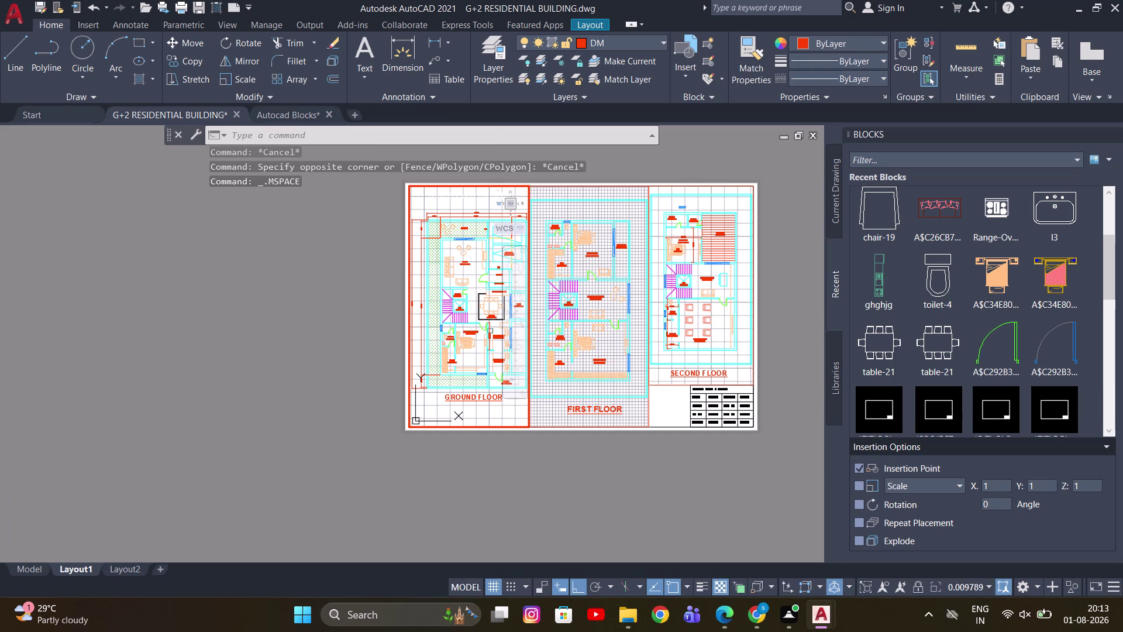
key(F8)
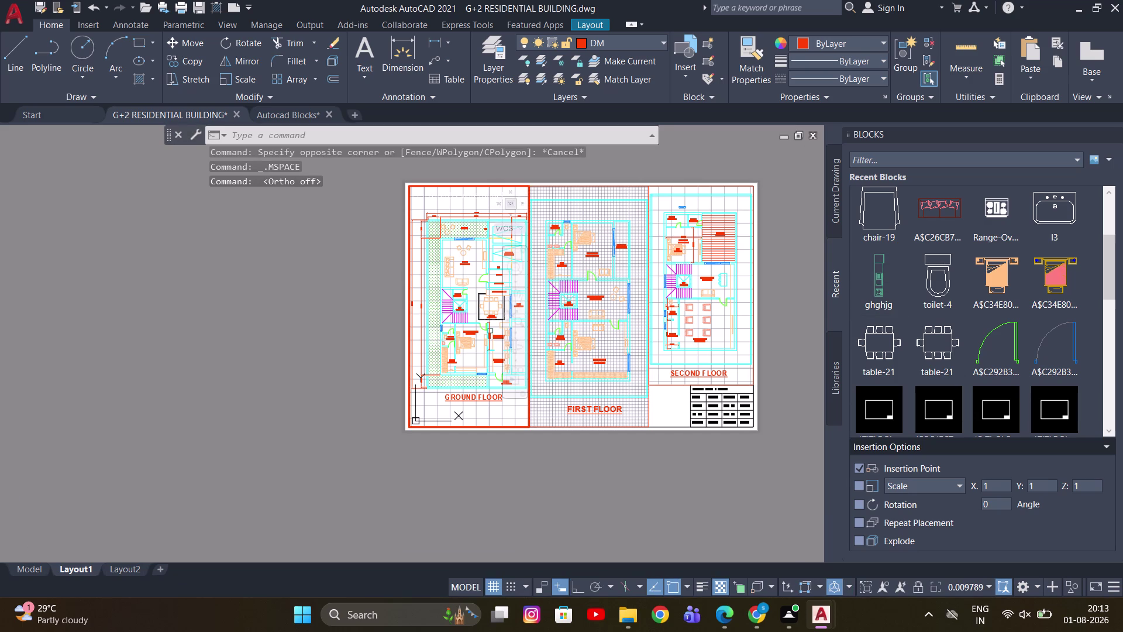
key(F7)
double_click(507, 159)
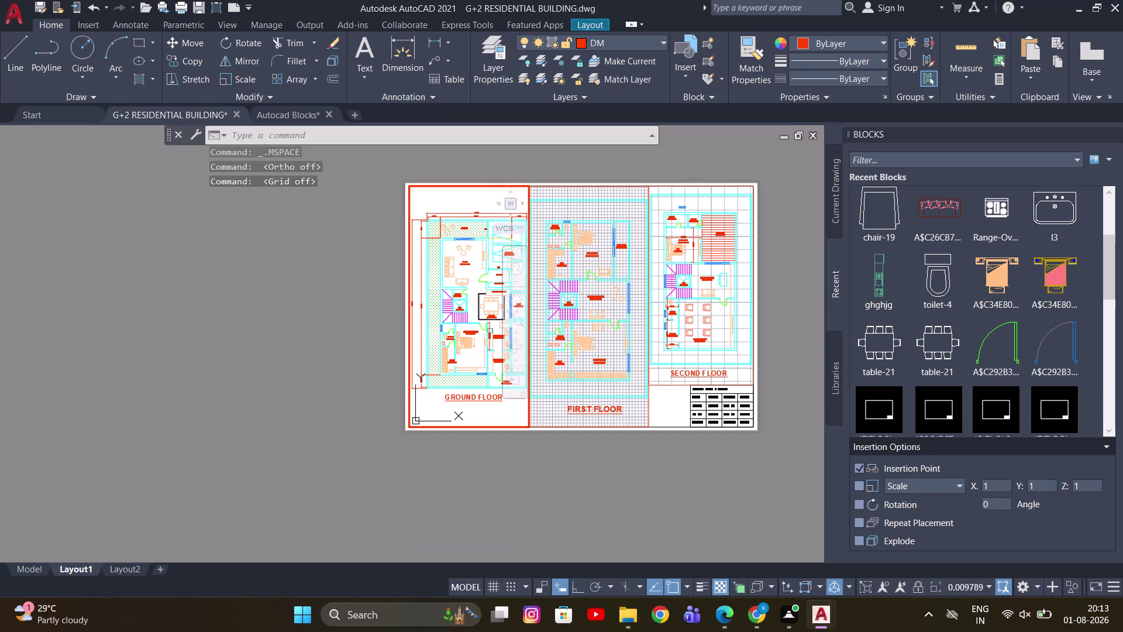
scroll(up, 3)
double_click(579, 201)
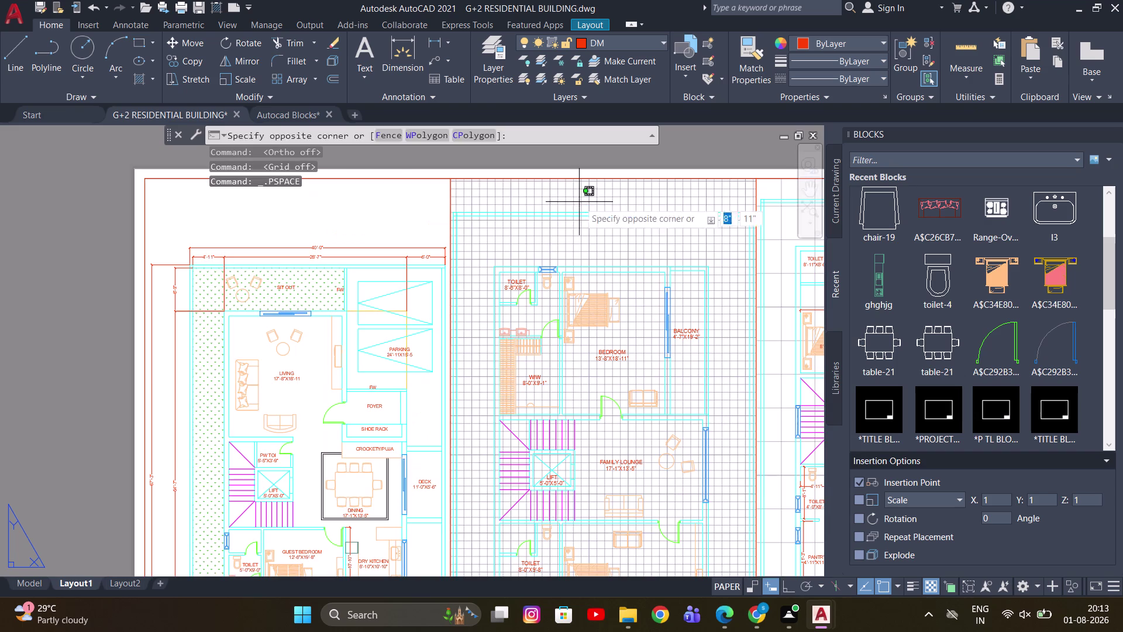
key(F7)
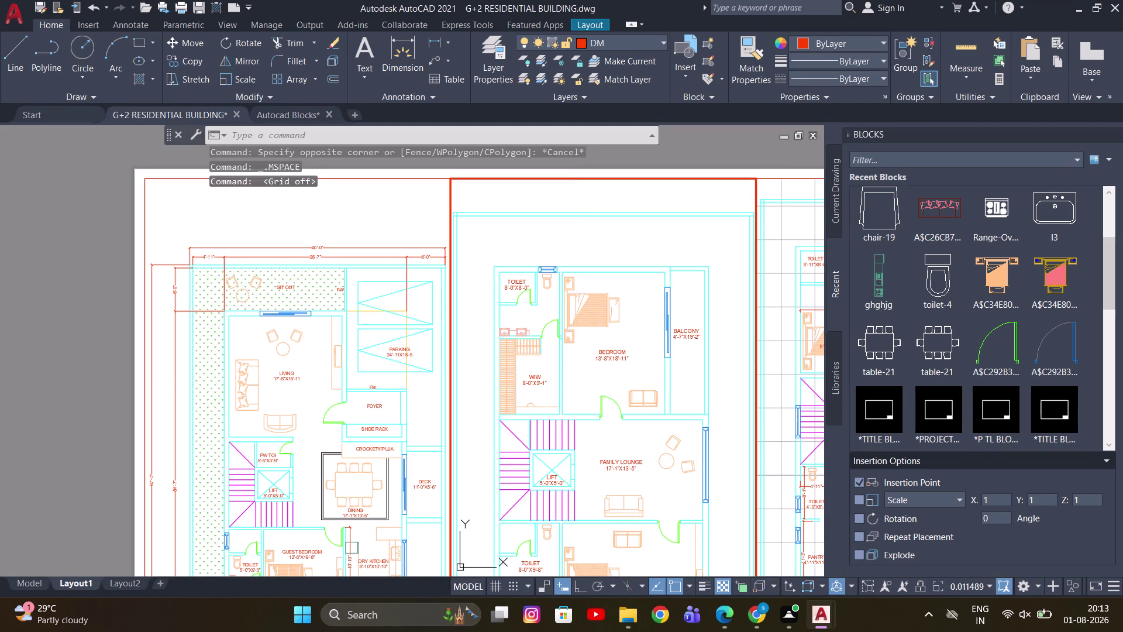
double_click(92, 220)
scroll(down, 3)
scroll(up, 3)
middle_drag(384, 234, 471, 305)
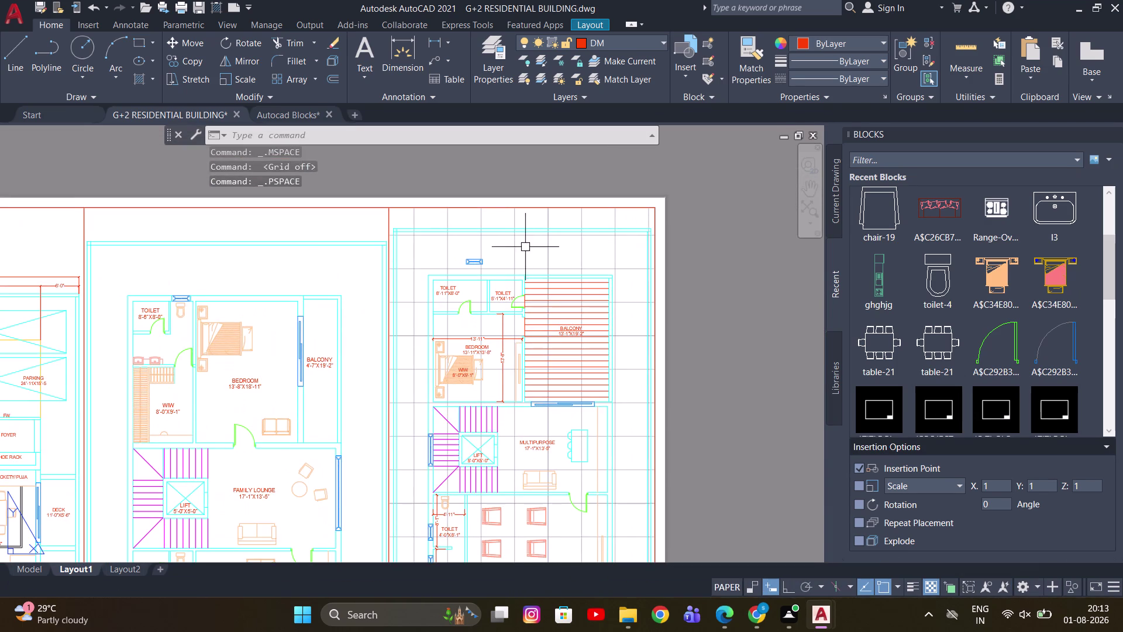
double_click(536, 242)
key(F7)
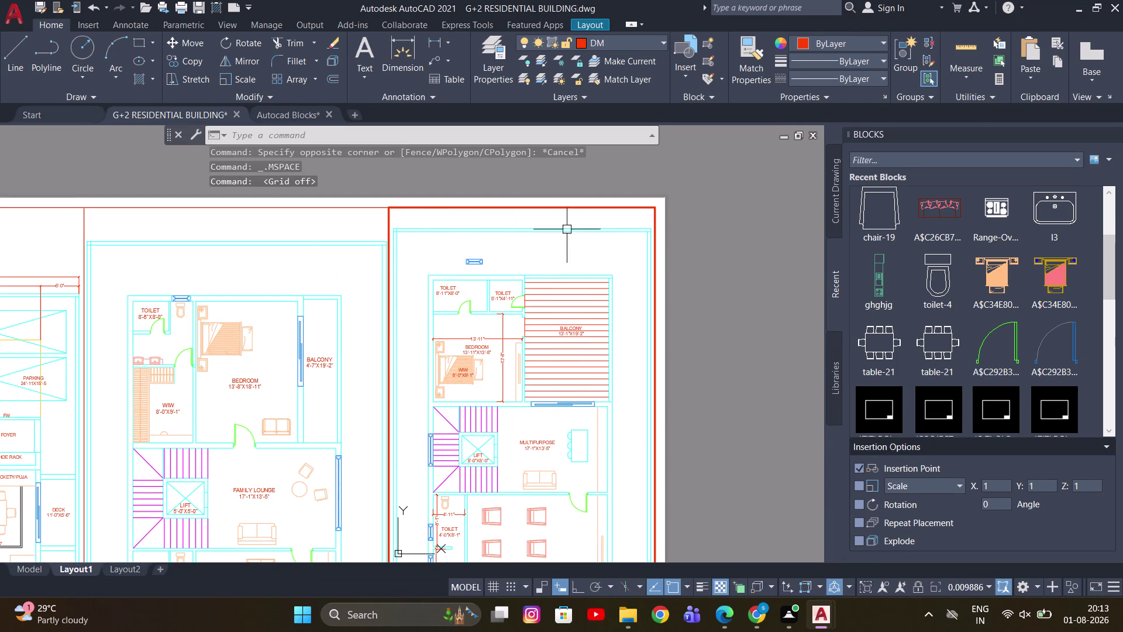
double_click(690, 219)
scroll(down, 3)
scroll(up, 3)
middle_drag(601, 249, 595, 252)
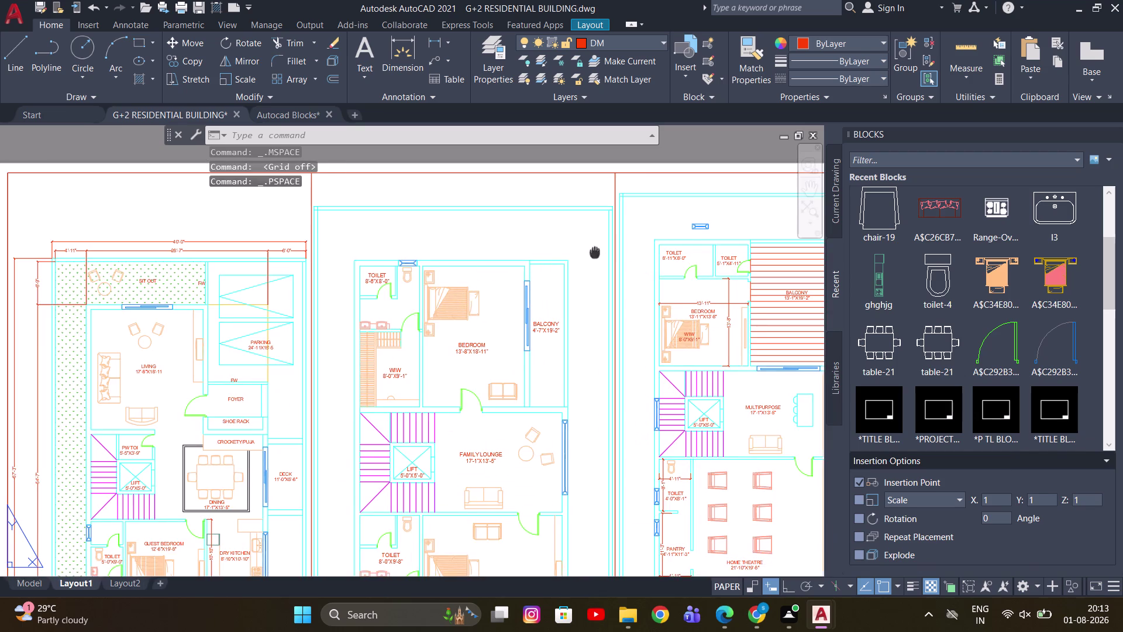
middle_drag(595, 252, 536, 268)
scroll(up, 3)
scroll(down, 3)
scroll(up, 3)
middle_drag(453, 269, 443, 281)
scroll(down, 3)
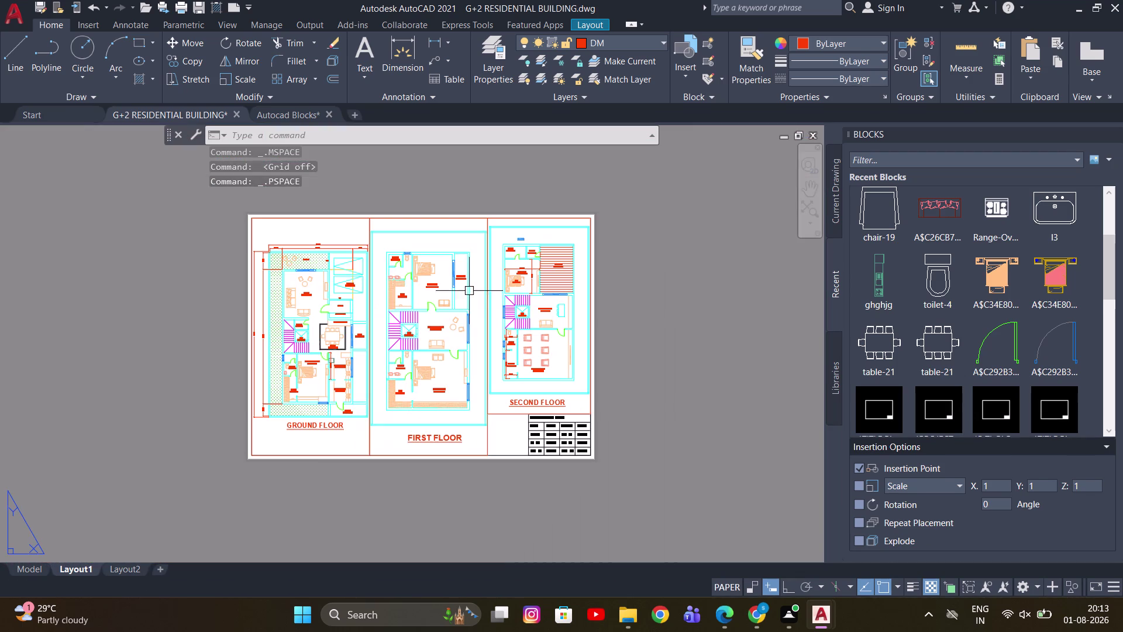
scroll(up, 3)
middle_drag(358, 260, 418, 223)
scroll(down, 3)
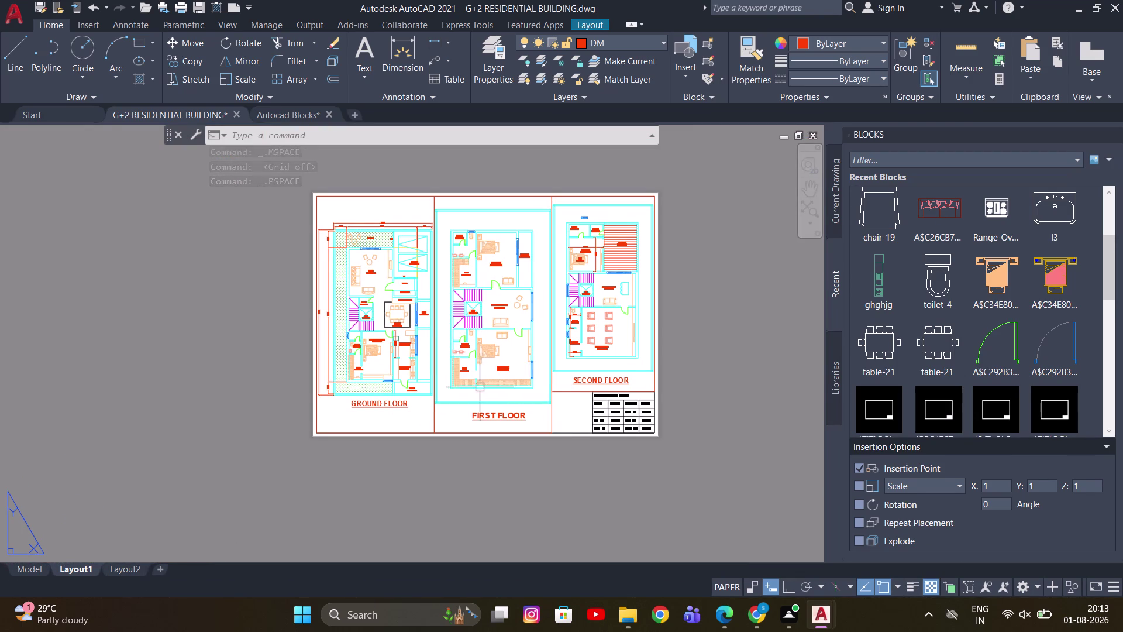
middle_drag(478, 384, 486, 398)
scroll(up, 3)
scroll(down, 3)
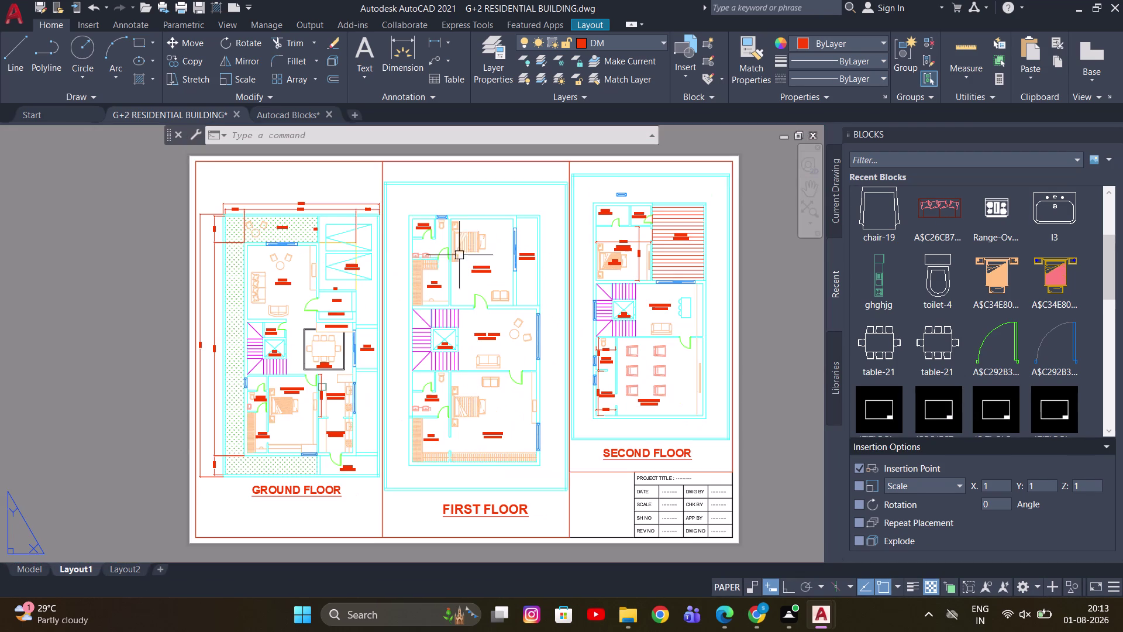
middle_drag(384, 214, 429, 220)
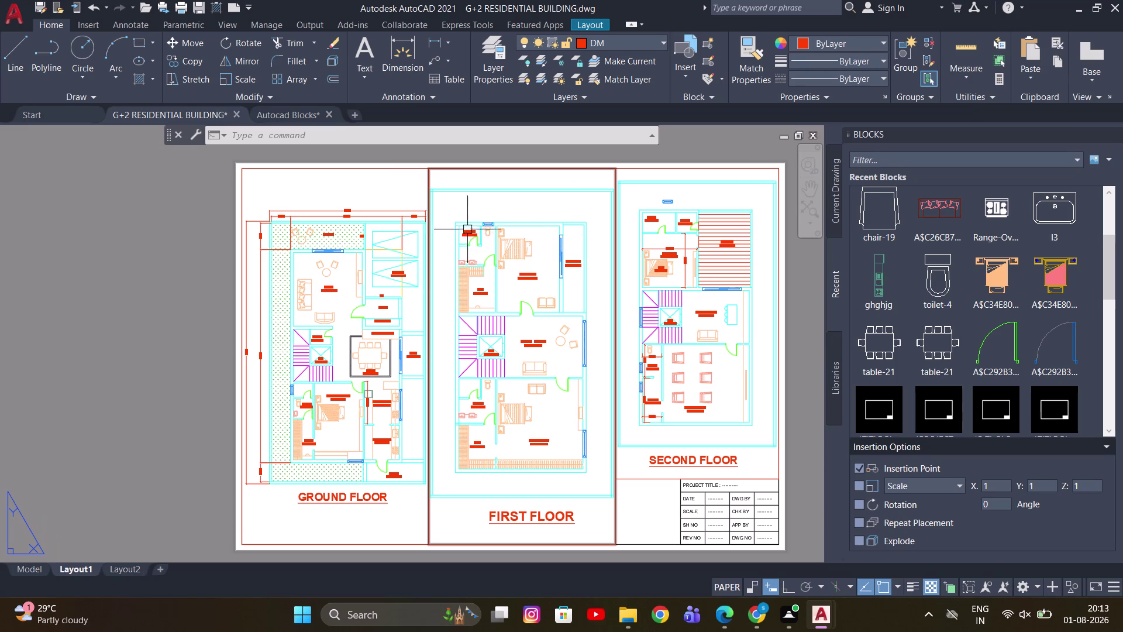
scroll(down, 3)
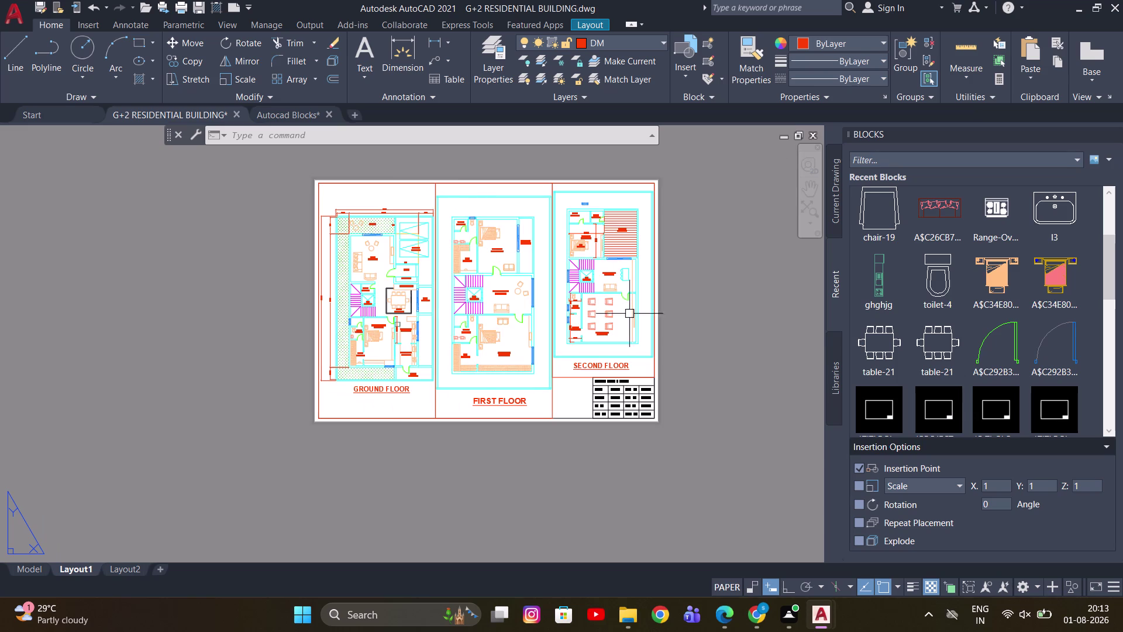
click(35, 571)
scroll(up, 3)
scroll(up, 3)
middle_drag(478, 267, 511, 275)
click(76, 570)
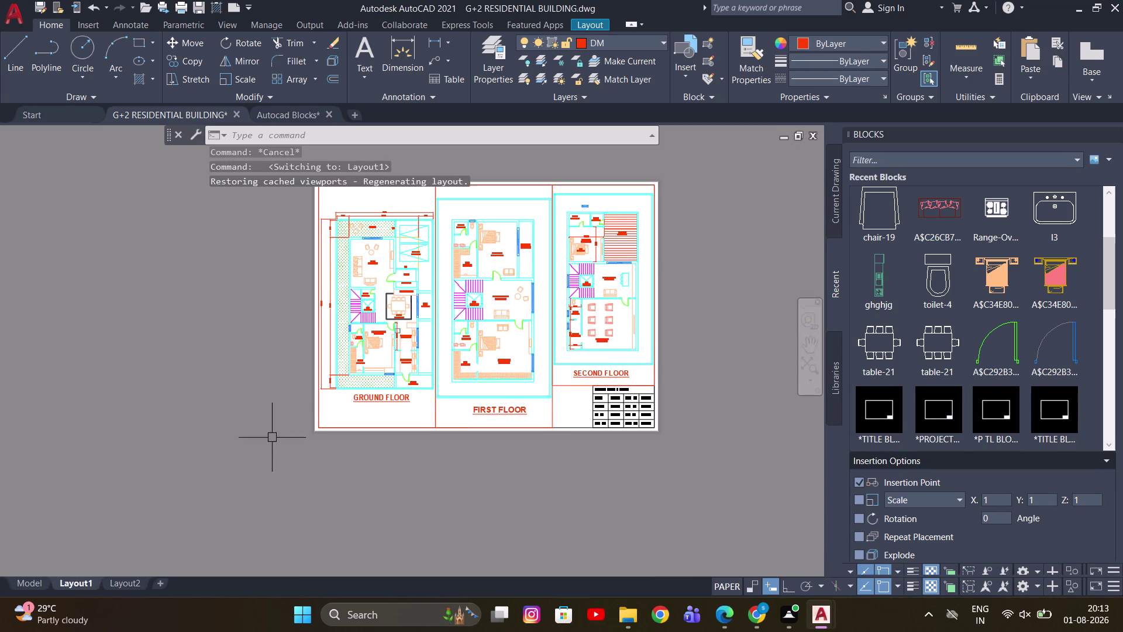
click(35, 586)
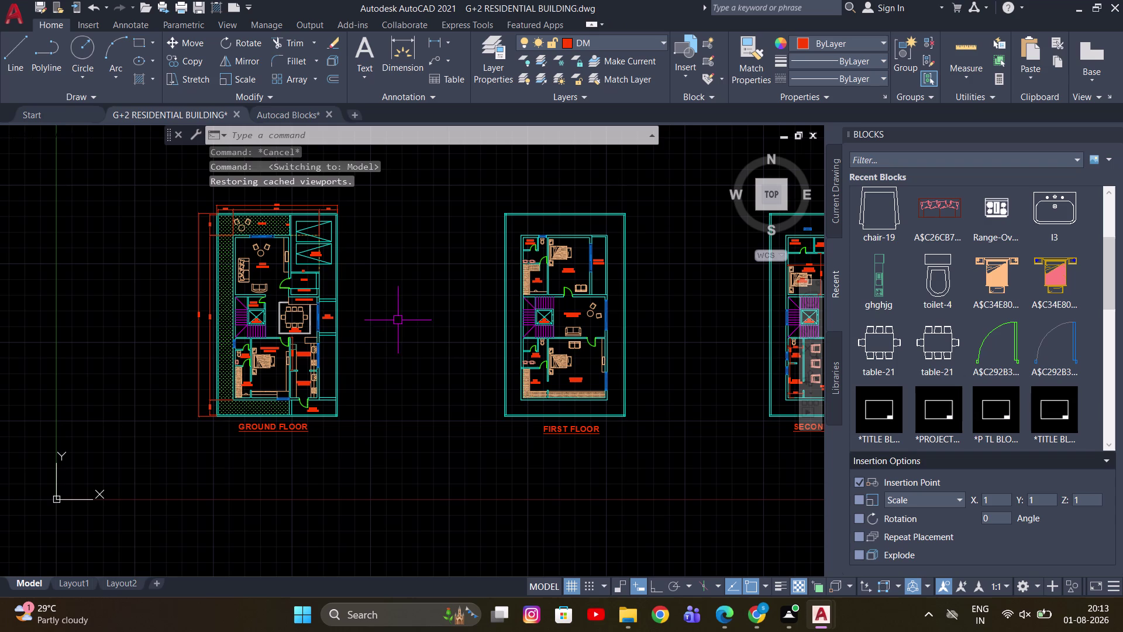
click(71, 580)
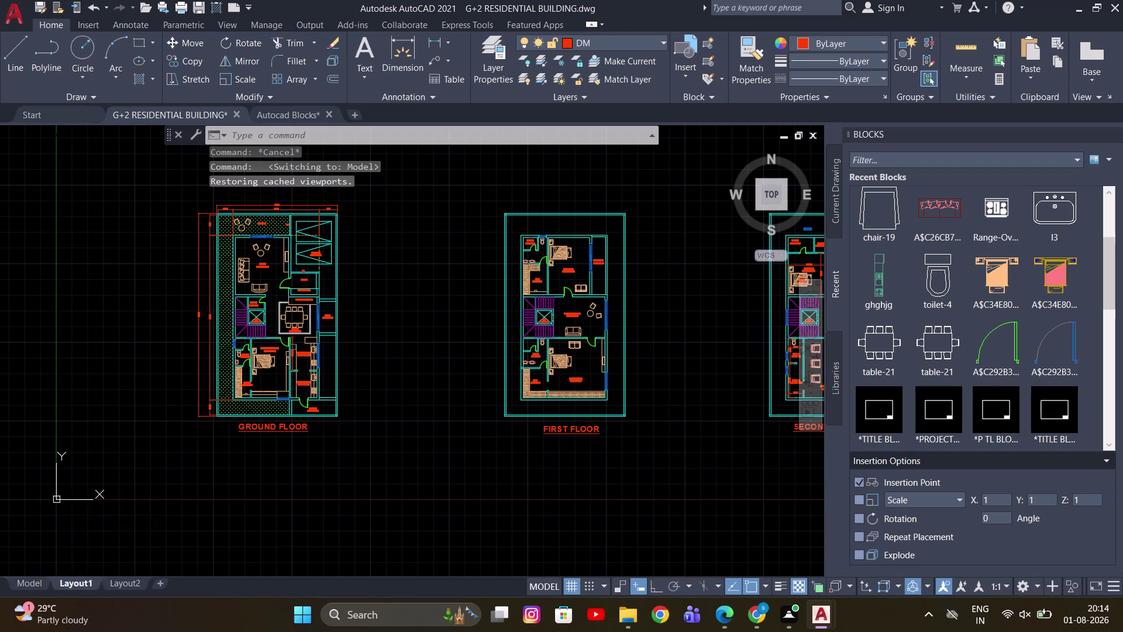
middle_drag(437, 238, 431, 276)
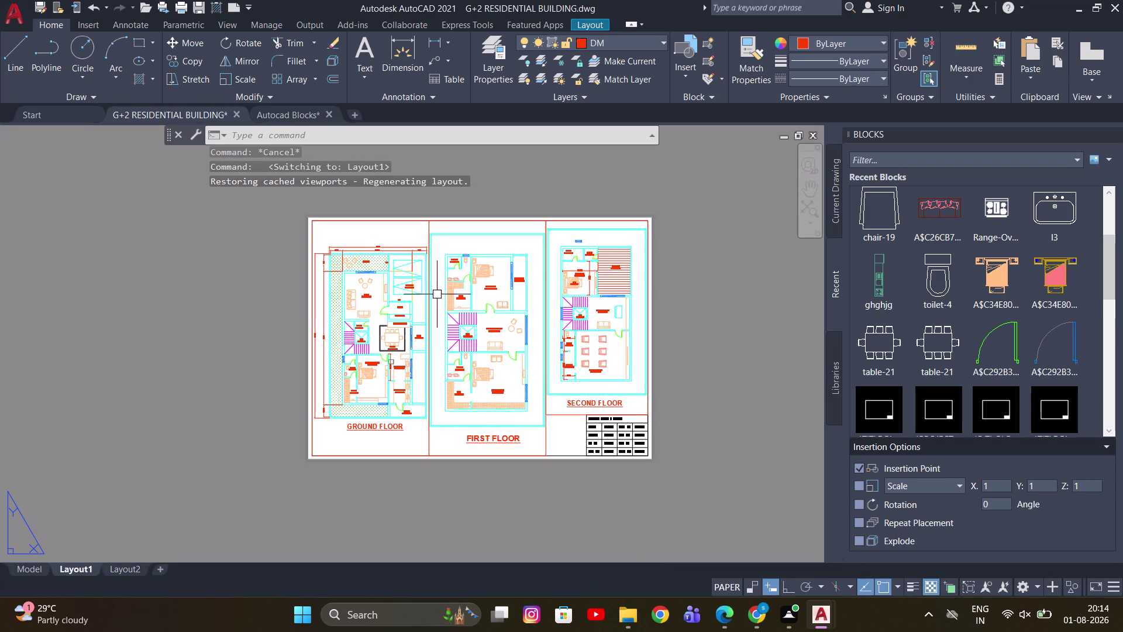
middle_drag(472, 309, 505, 259)
Rename the first layout tab to GF.
right_click(81, 569)
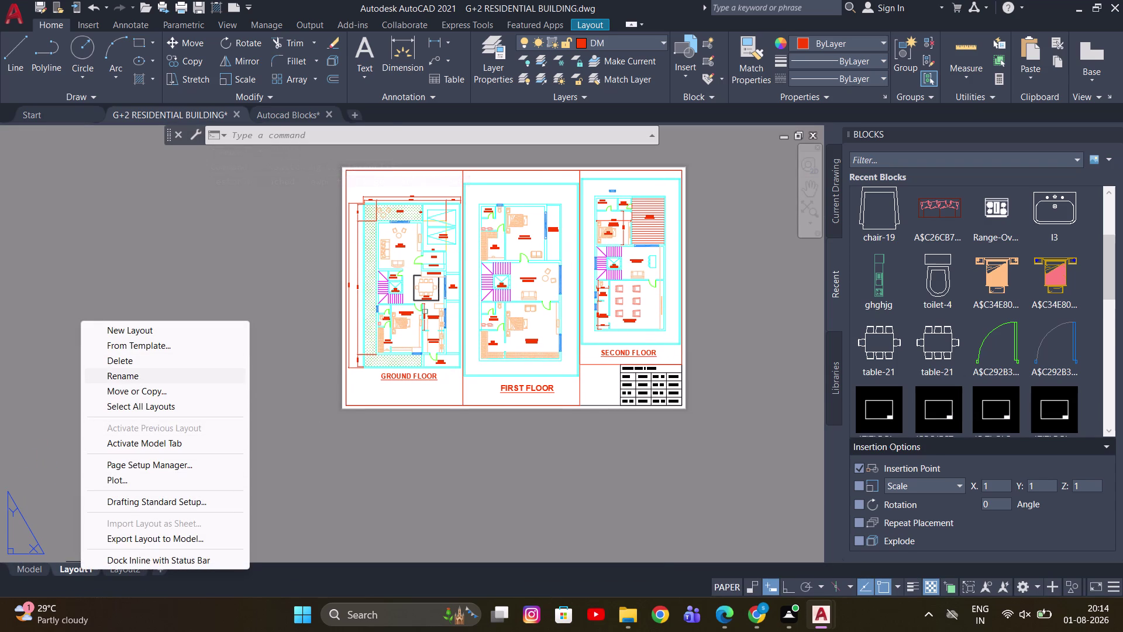
click(137, 377)
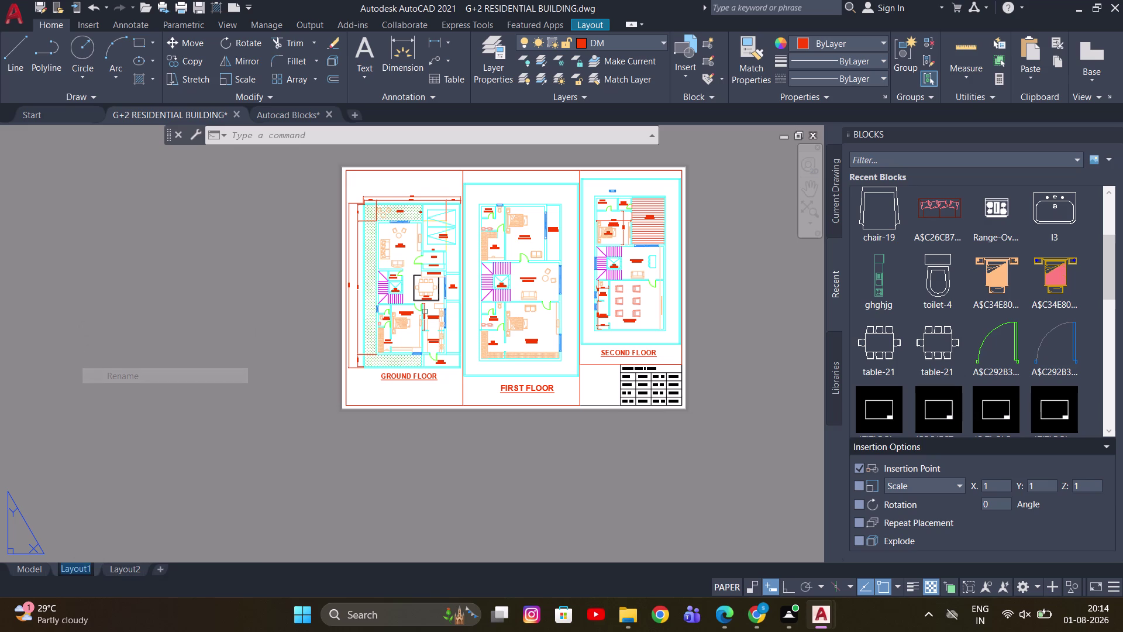
key(g)
key(f)
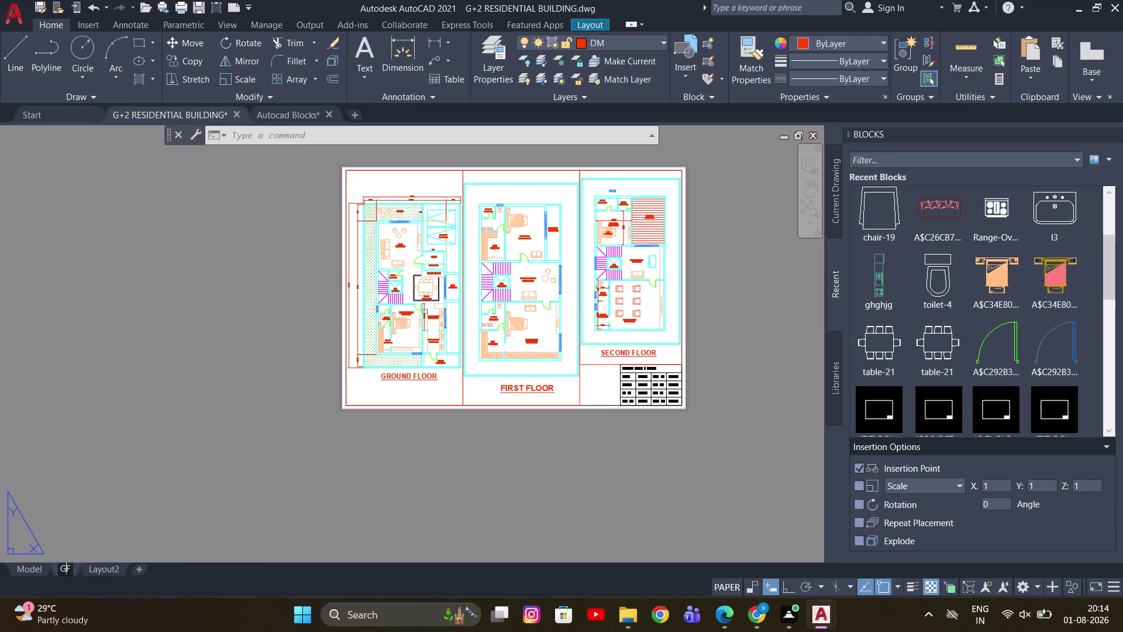
Erase the first- and second-floor viewports from the GF sheet.
click(161, 467)
click(161, 408)
key(Escape)
drag(595, 325, 587, 331)
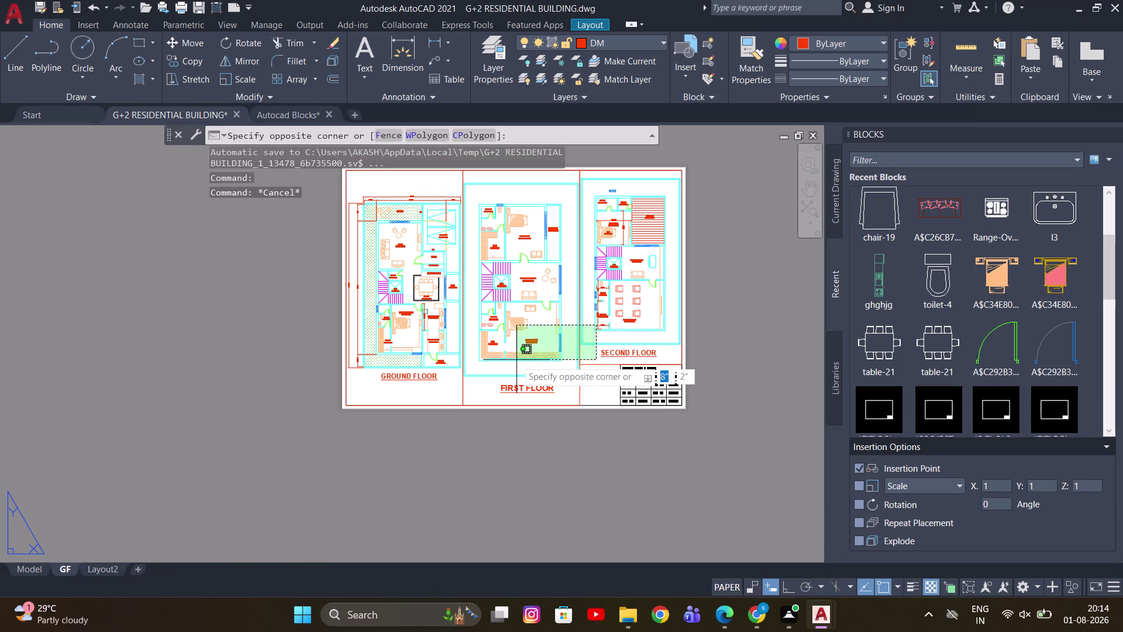
click(511, 363)
key(e)
key(space)
Widen the ground-floor viewport up to the title block.
click(463, 387)
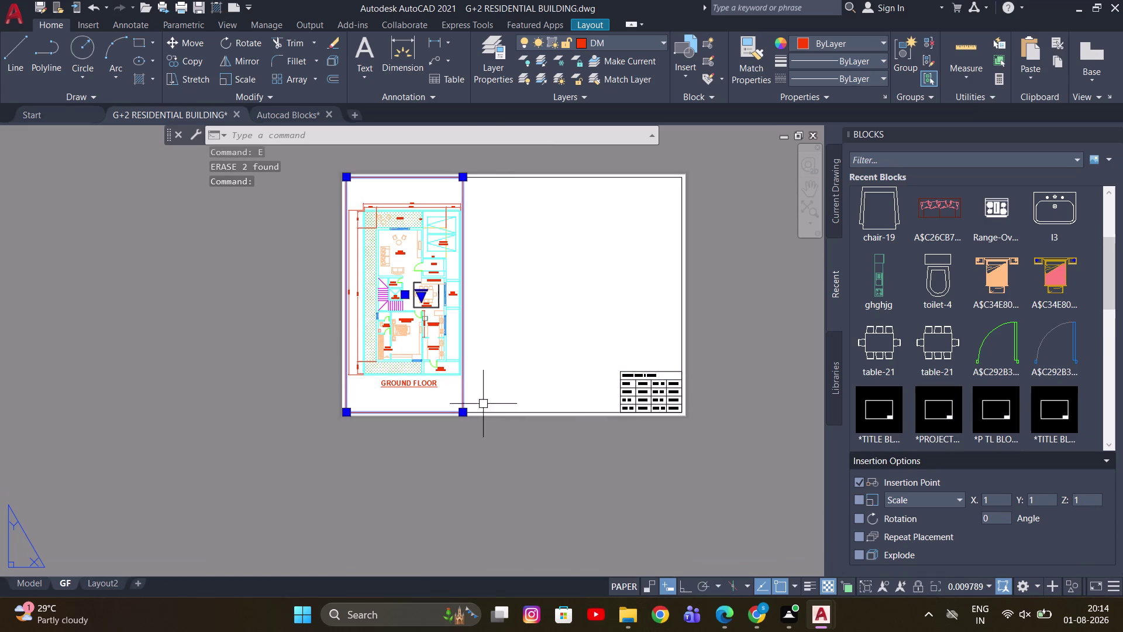
click(461, 415)
click(620, 412)
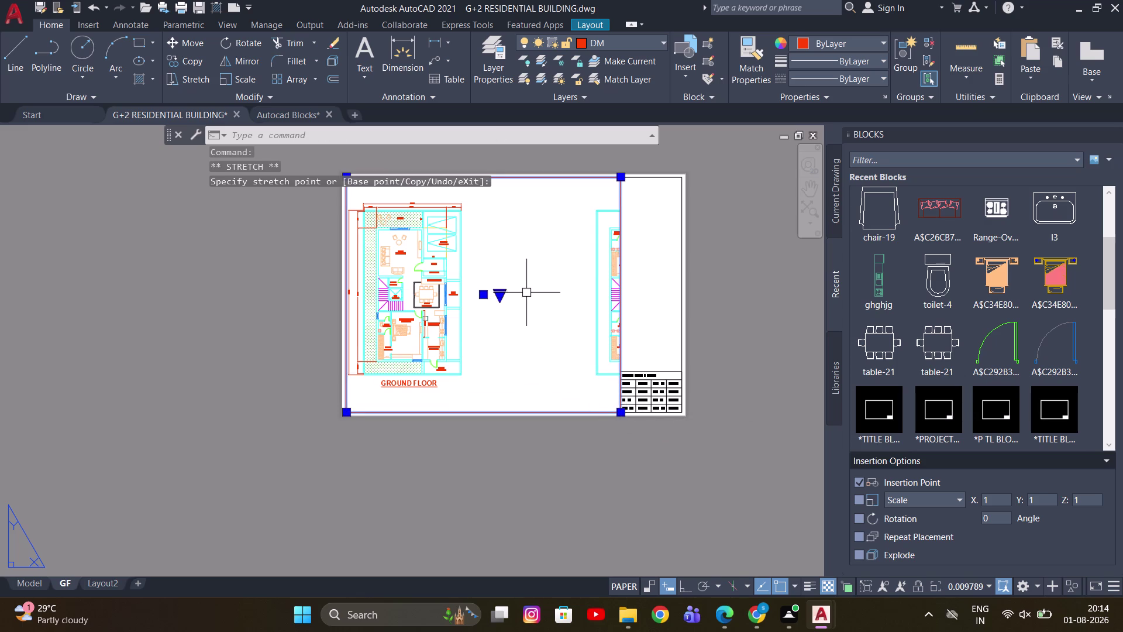
key(Escape)
Zoom Object inside the viewport to fit the ground-floor plan.
double_click(532, 266)
scroll(down, 3)
middle_drag(507, 271, 563, 272)
scroll(up, 3)
key(z)
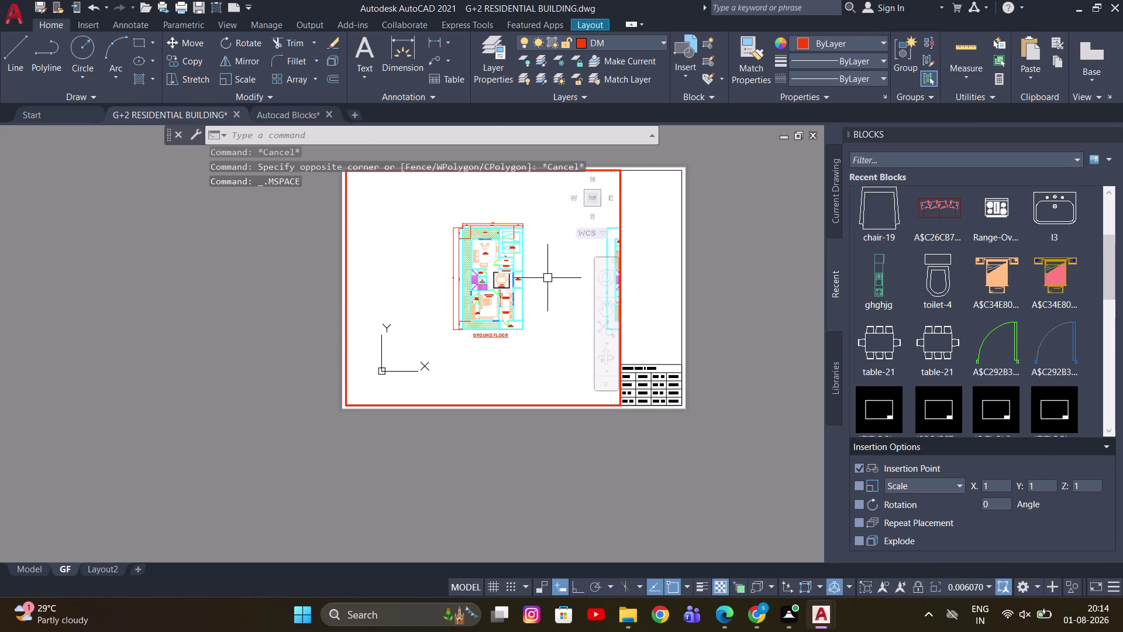
key(space)
key(o)
key(space)
drag(438, 191, 439, 215)
click(555, 361)
key(space)
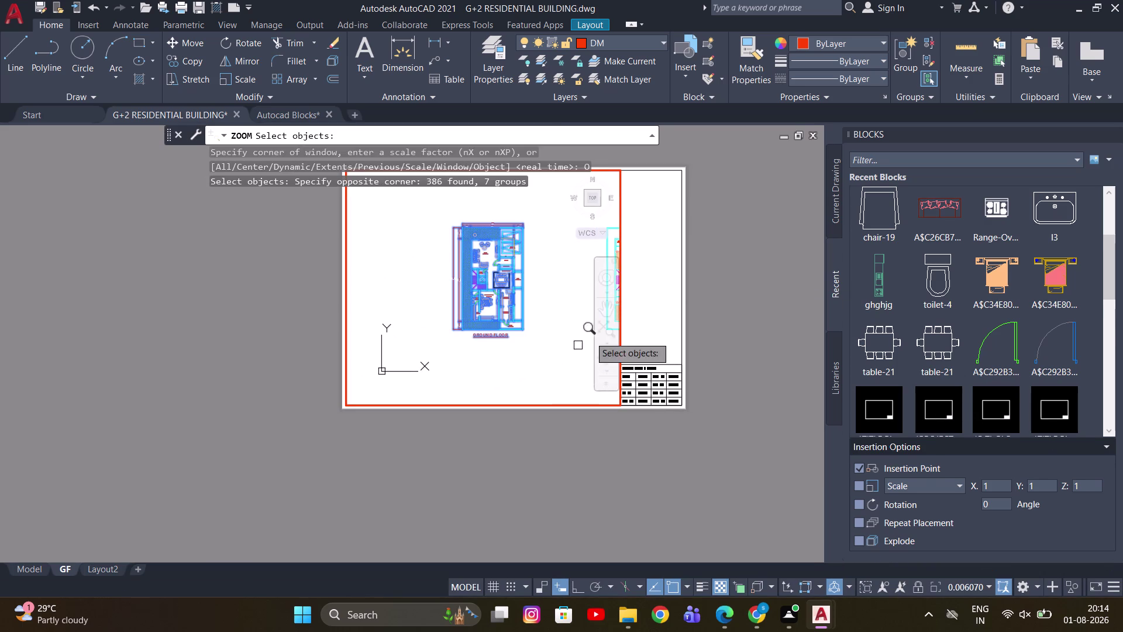
Return to the sheet, inspect the title block, and go to Layout2.
double_click(735, 272)
middle_drag(501, 275, 395, 268)
scroll(up, 3)
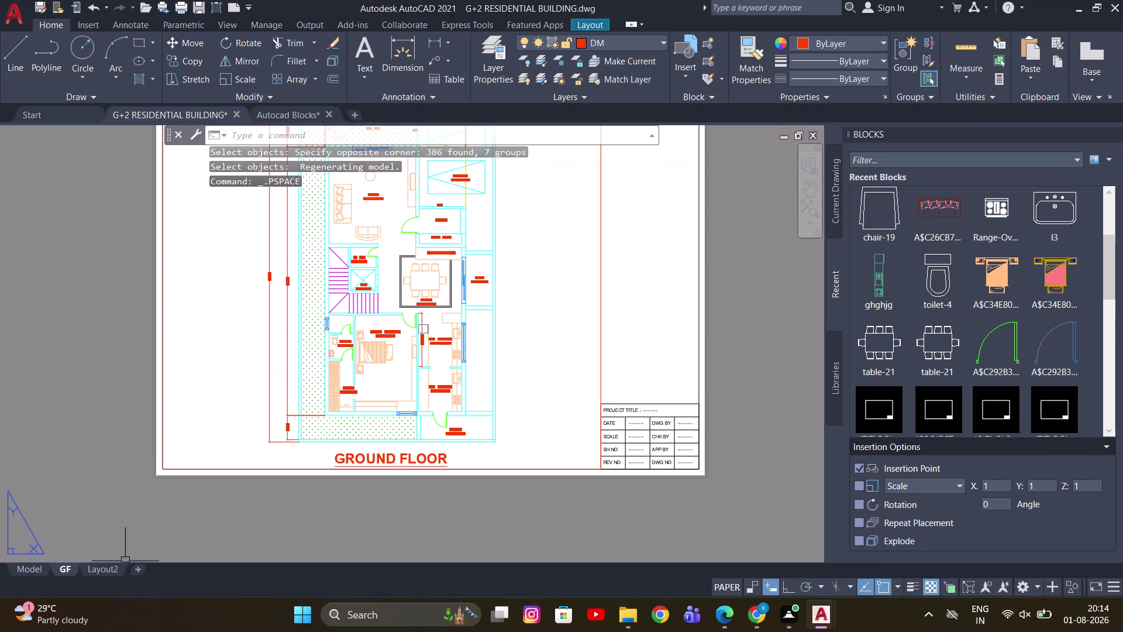
scroll(up, 3)
middle_drag(681, 406, 630, 352)
scroll(up, 3)
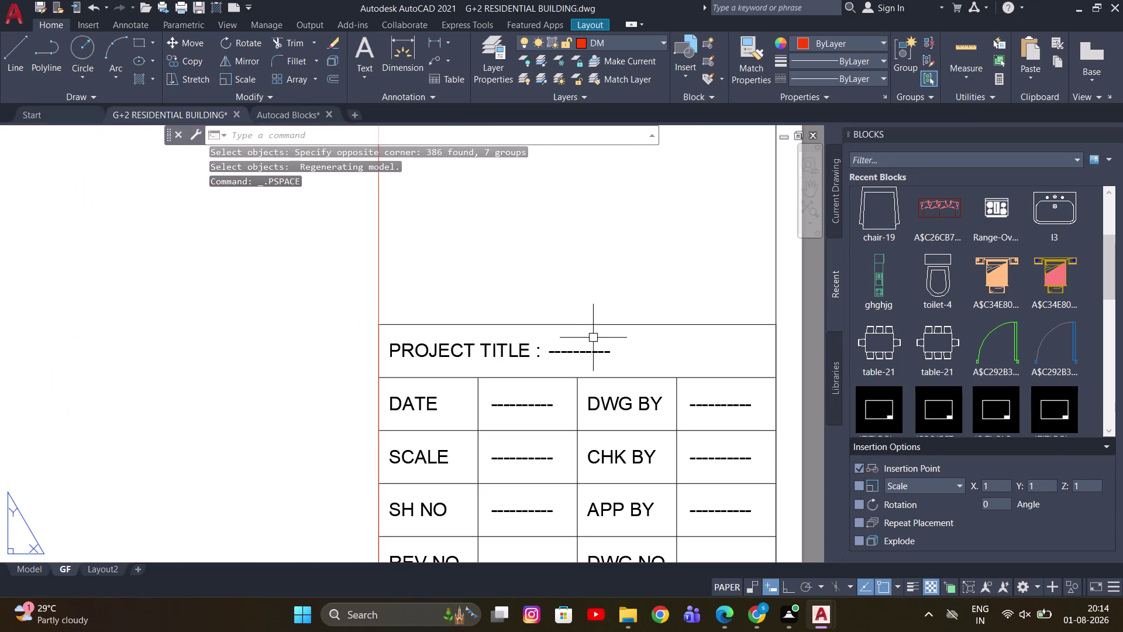
scroll(down, 3)
middle_drag(625, 326, 614, 325)
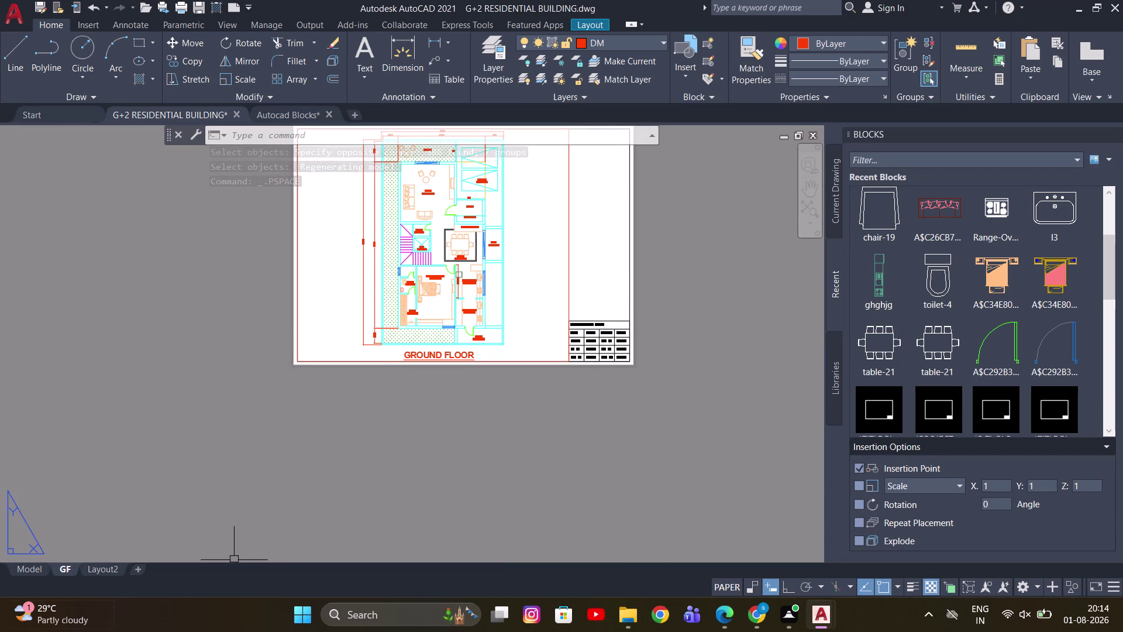
click(102, 569)
Rename the second layout to 1ST.
right_click(102, 570)
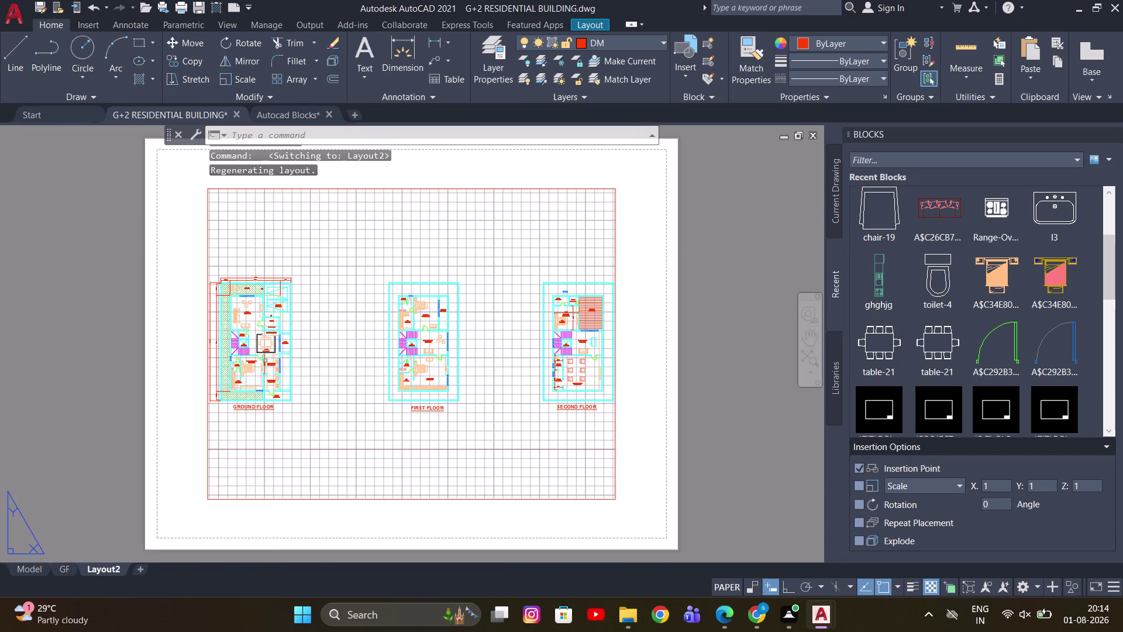
click(148, 371)
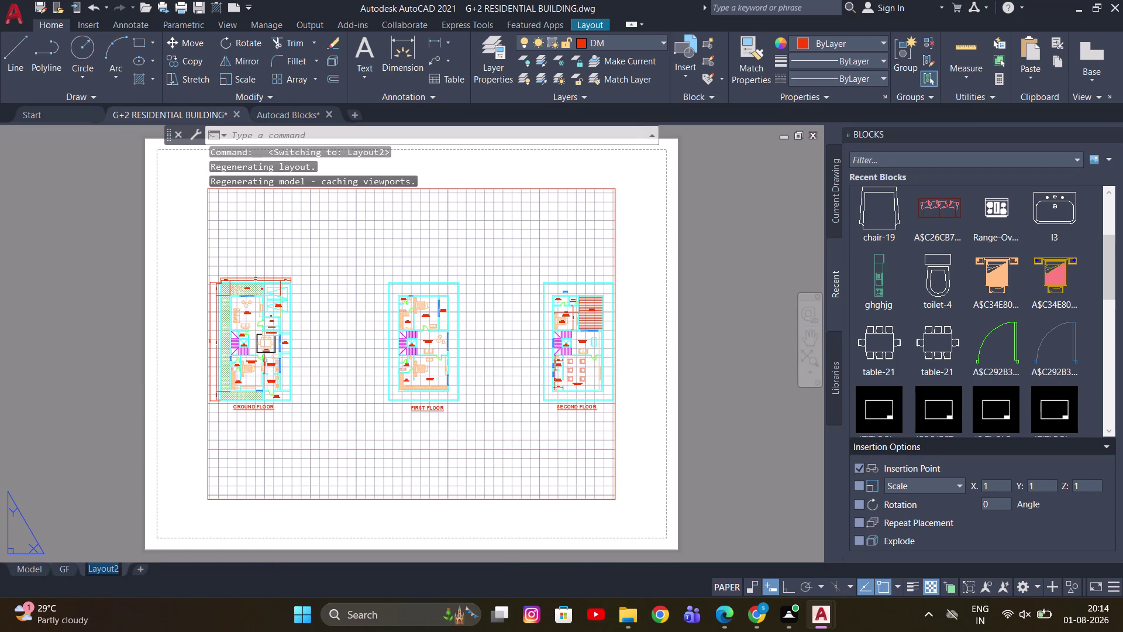
text(1ST)
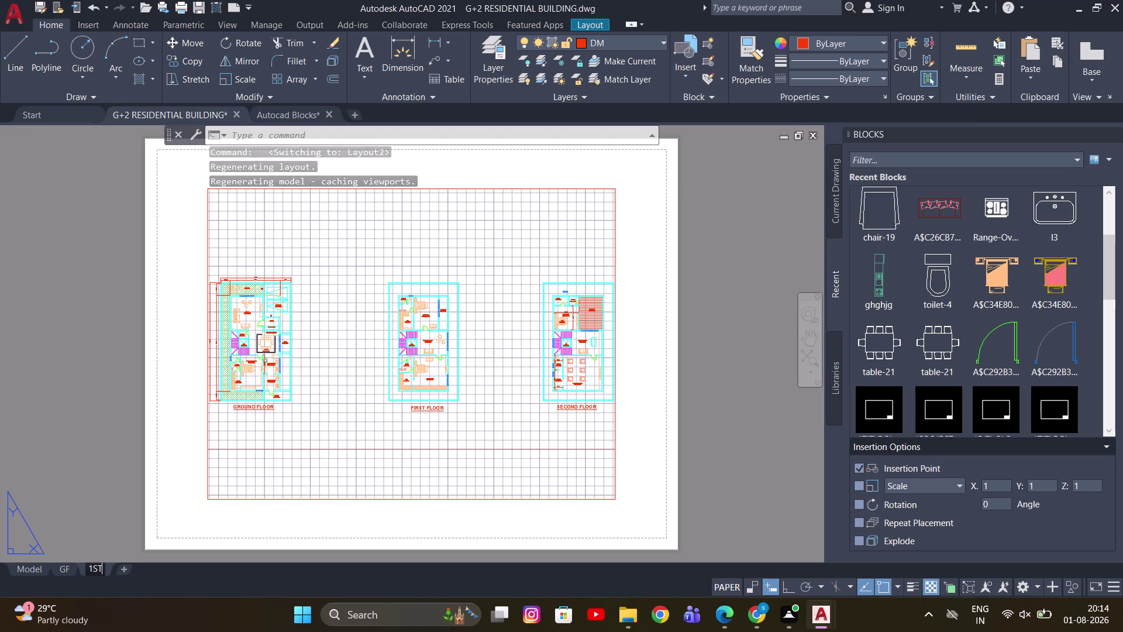
key(Return)
Erase the old three-plan viewport from the 1ST sheet.
click(101, 474)
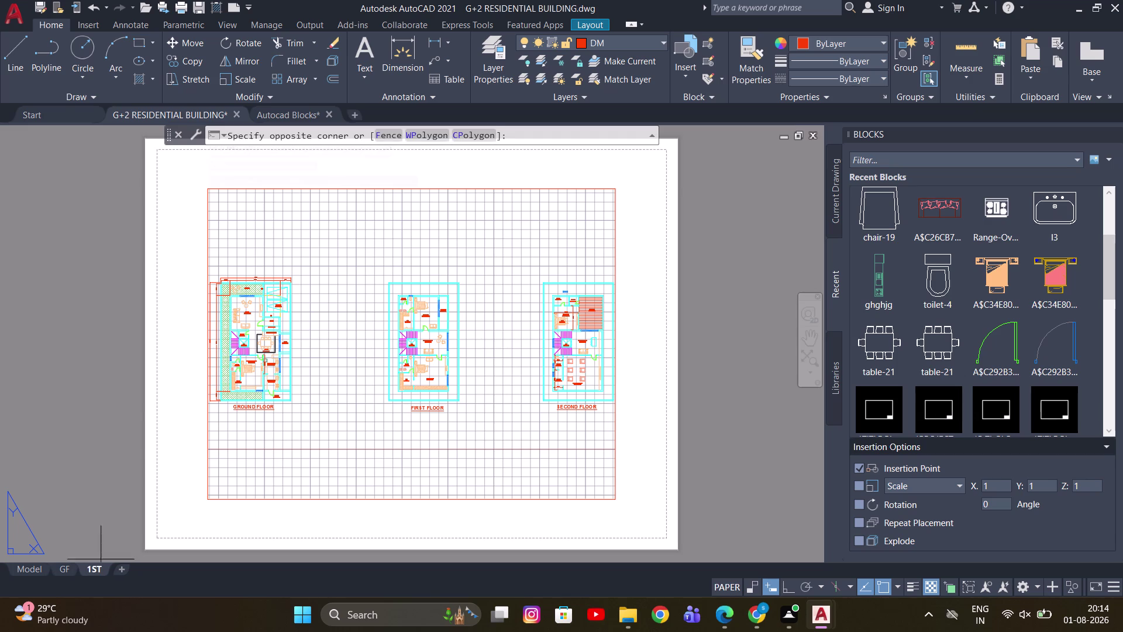
click(95, 368)
scroll(down, 3)
middle_drag(212, 323, 291, 320)
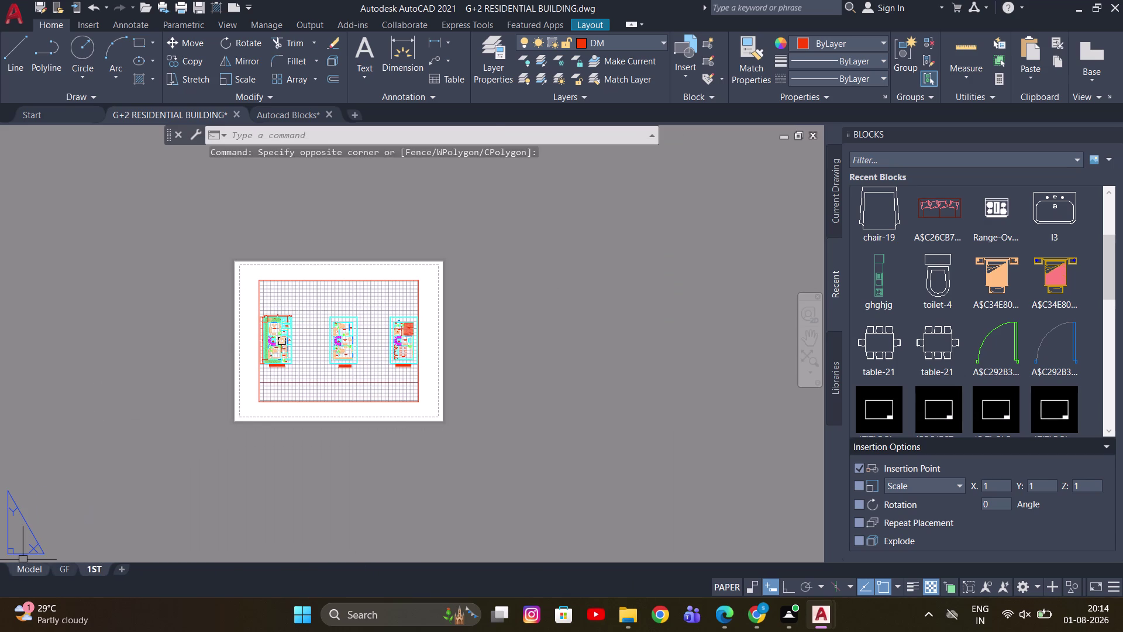
click(20, 565)
click(69, 575)
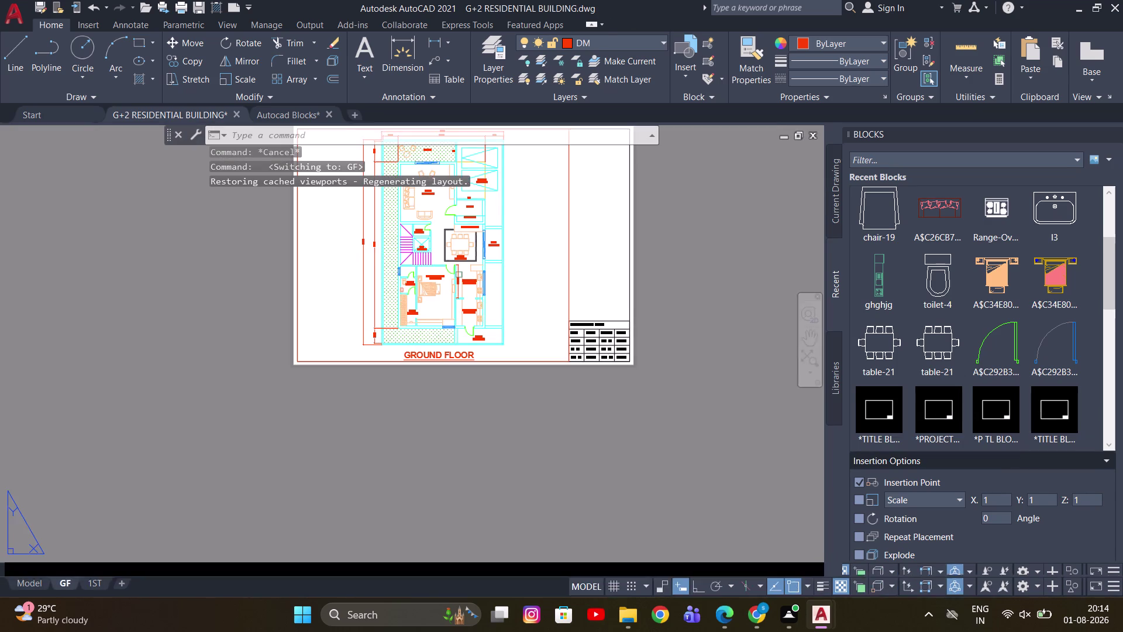
click(92, 580)
drag(402, 273, 388, 280)
click(305, 327)
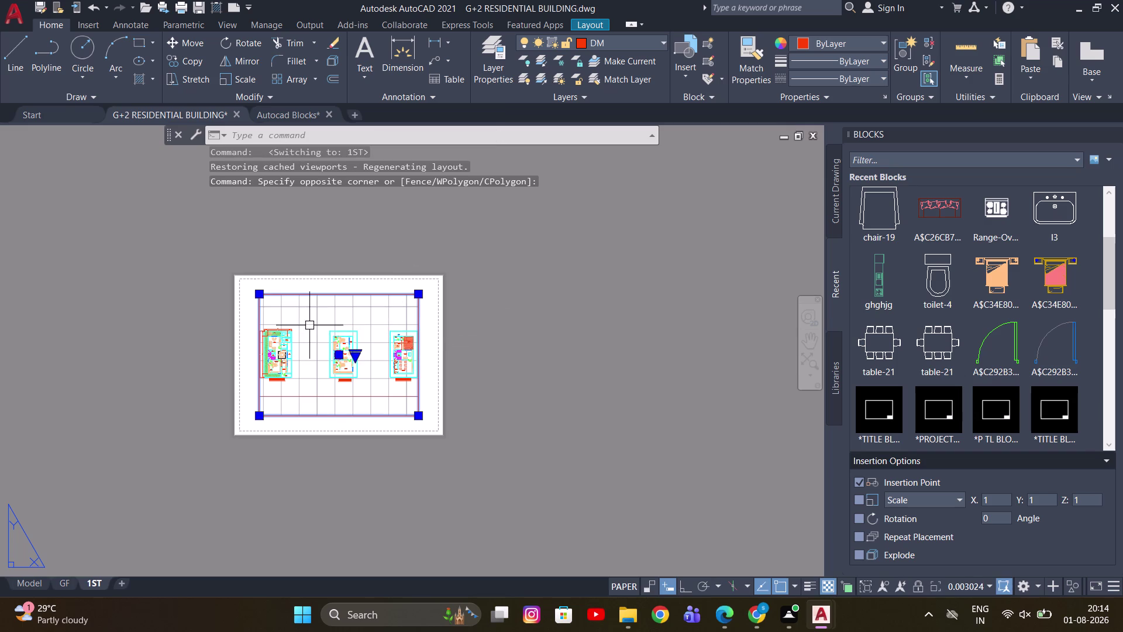
key(e)
key(space)
Apply the GF page setup to the 1ST layout through the Page Setup Manager.
right_click(97, 583)
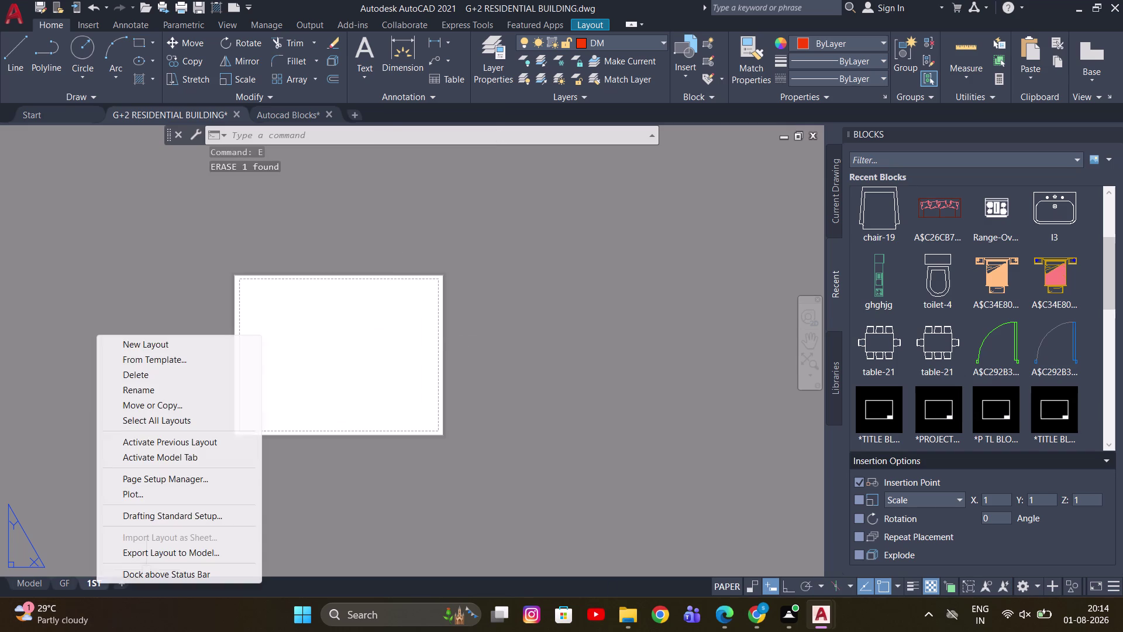
click(149, 478)
click(538, 286)
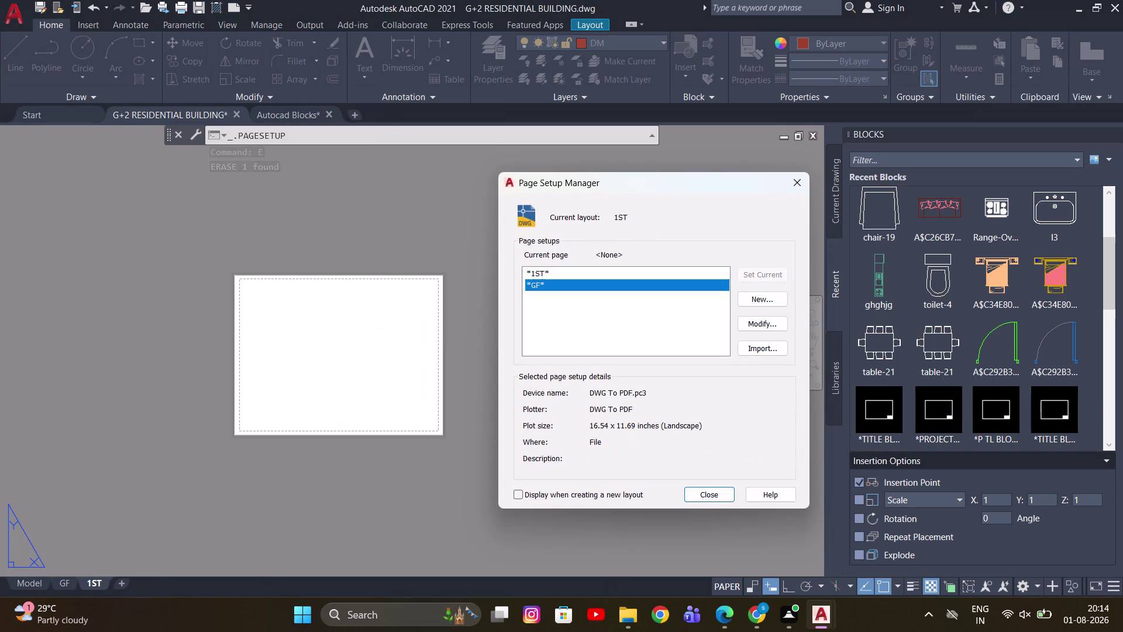
click(777, 276)
click(695, 494)
scroll(down, 3)
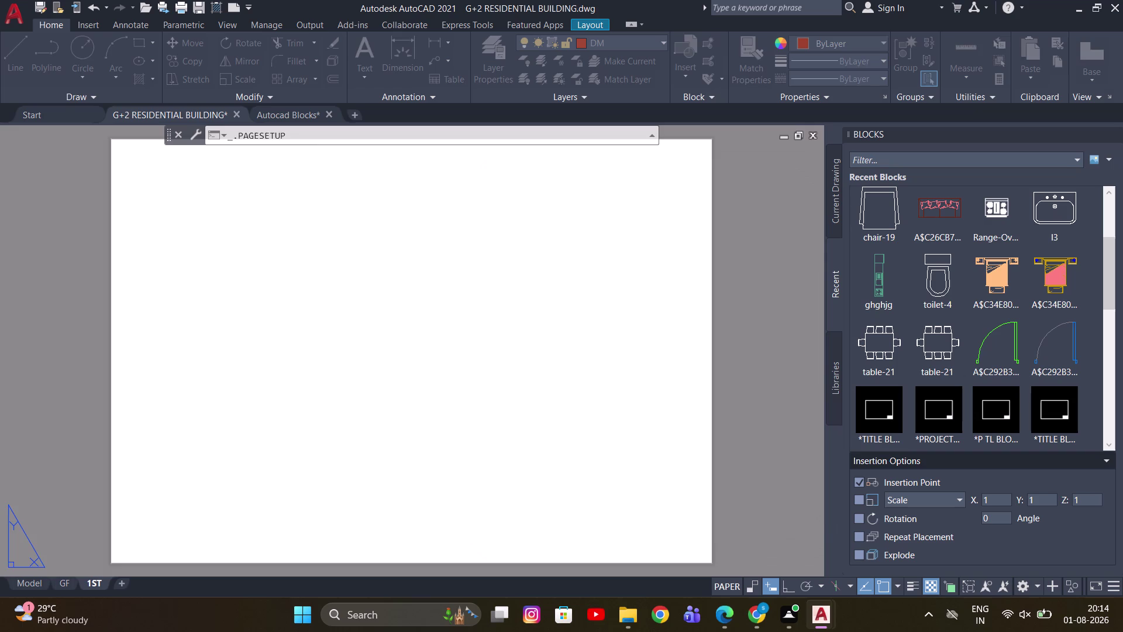
scroll(down, 3)
scroll(up, 3)
middle_drag(460, 283, 421, 316)
scroll(down, 3)
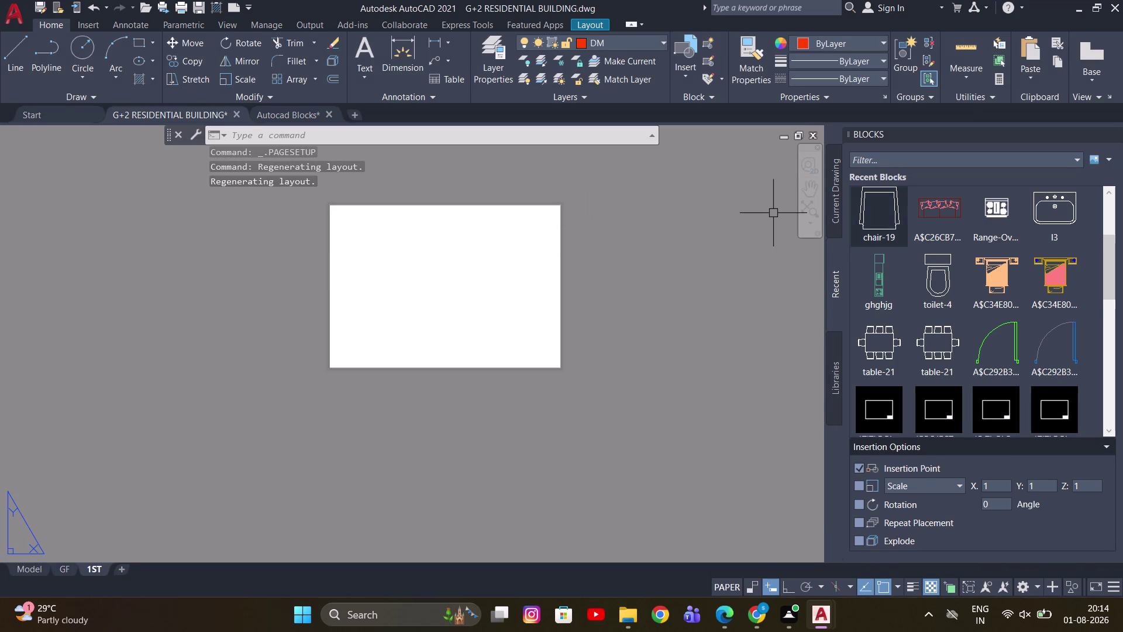
scroll(down, 3)
Insert the title block at point 0.2,0.2.
click(880, 339)
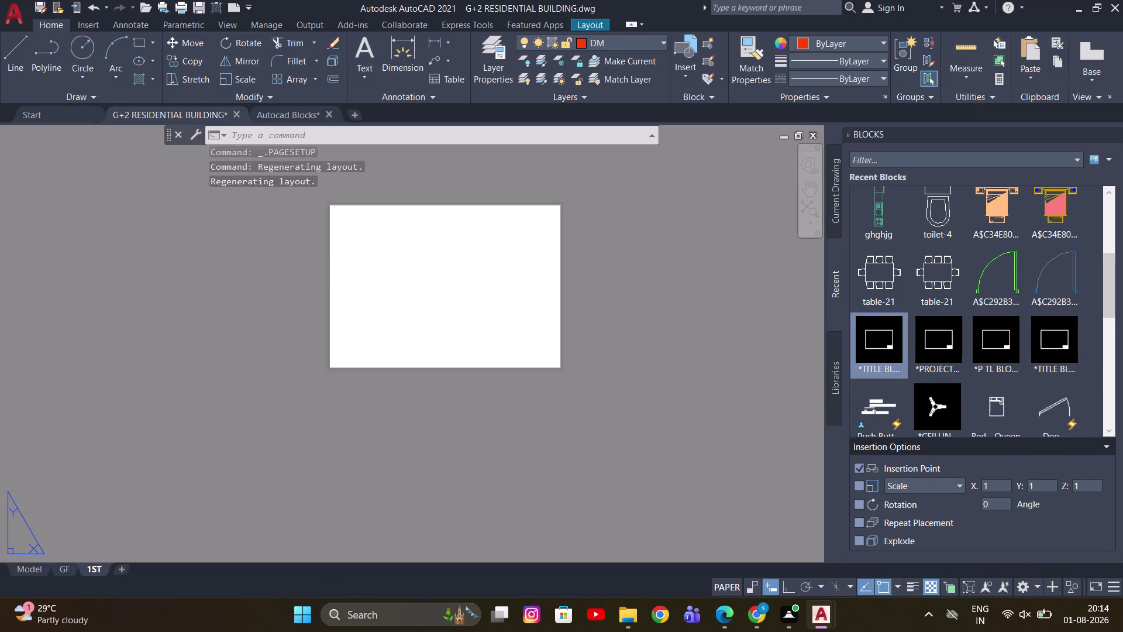
text(0.2)
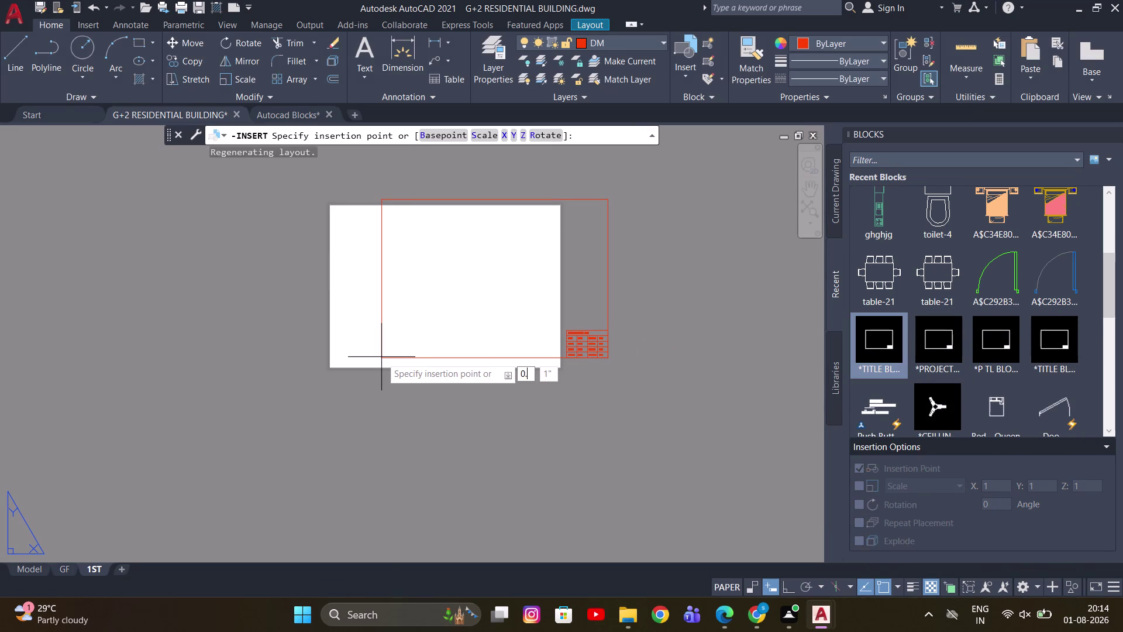
text(,0.2)
key(Return)
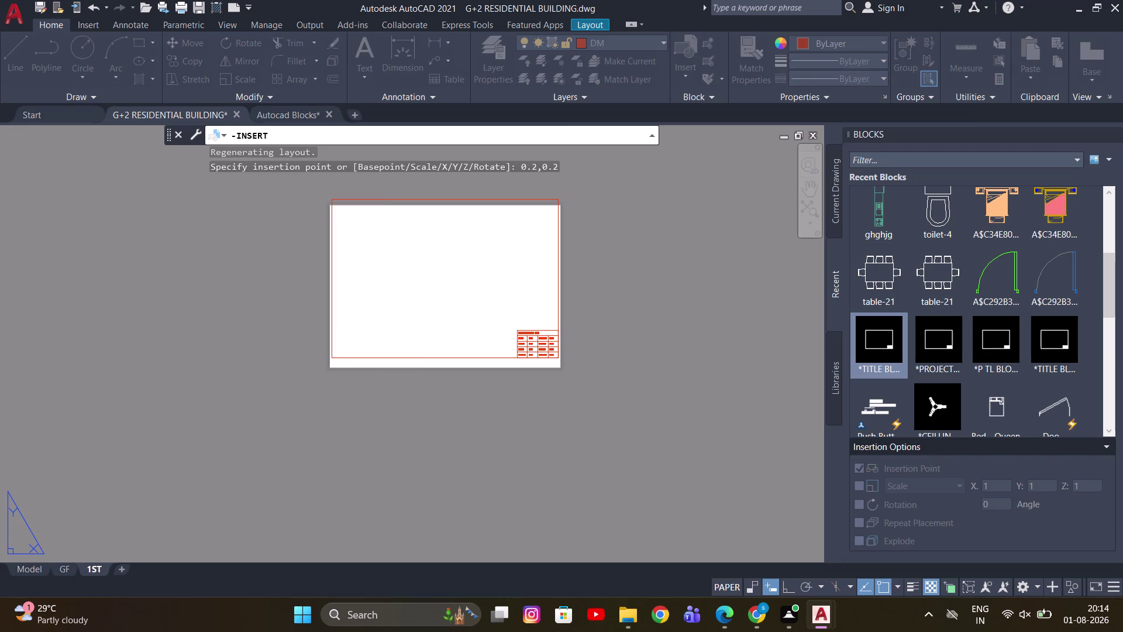
Move the inserted title block onto layer 0.
click(644, 518)
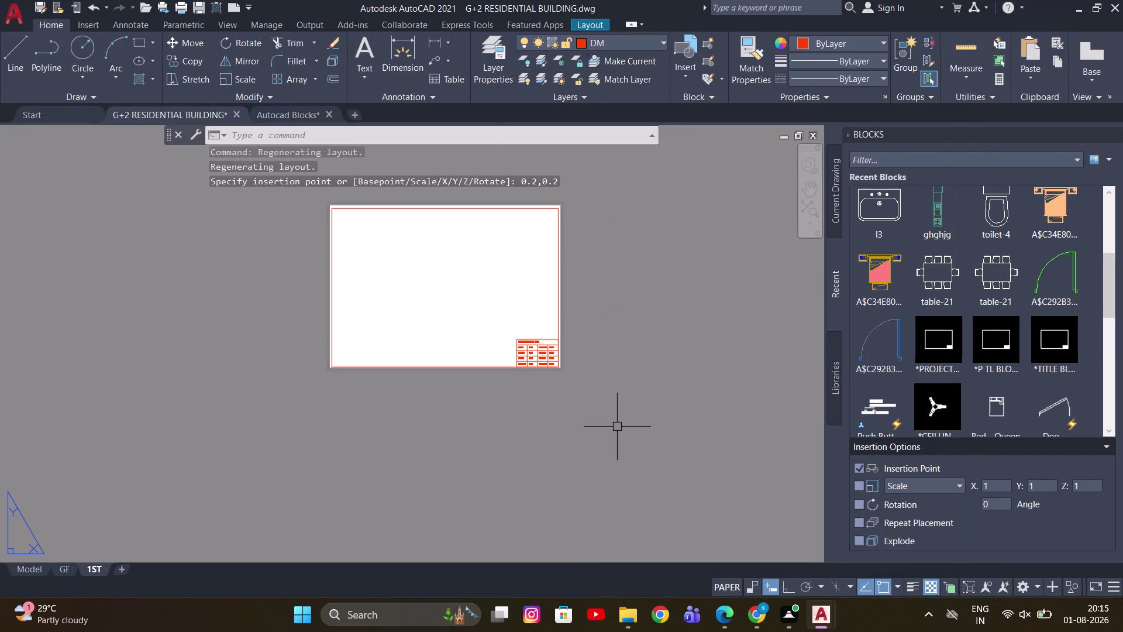
drag(612, 183, 549, 225)
drag(474, 297, 476, 289)
click(626, 42)
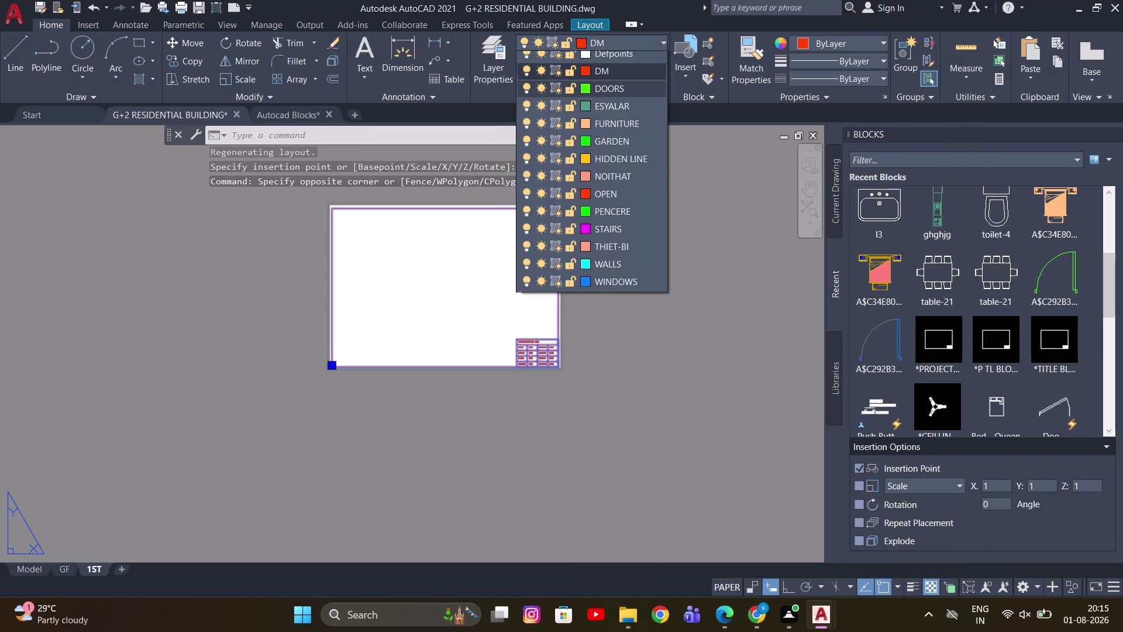
click(617, 79)
key(Escape)
scroll(up, 3)
middle_drag(422, 255, 331, 275)
key(Escape)
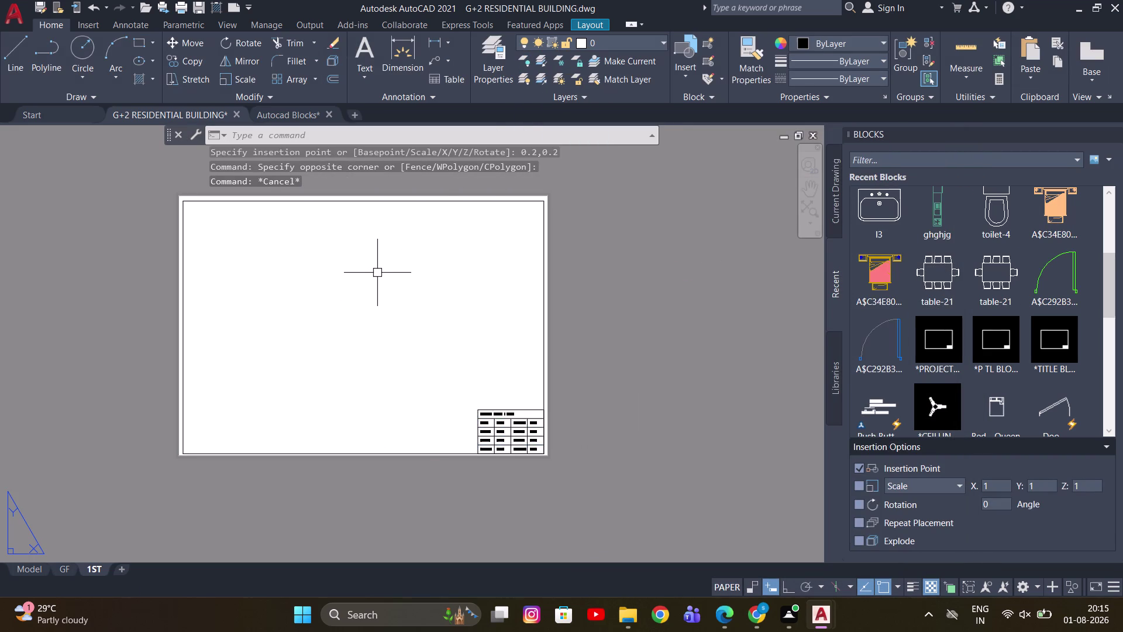
Create a new viewport over the sheet's drawing area with MVIEW.
key(m)
text(V)
key(space)
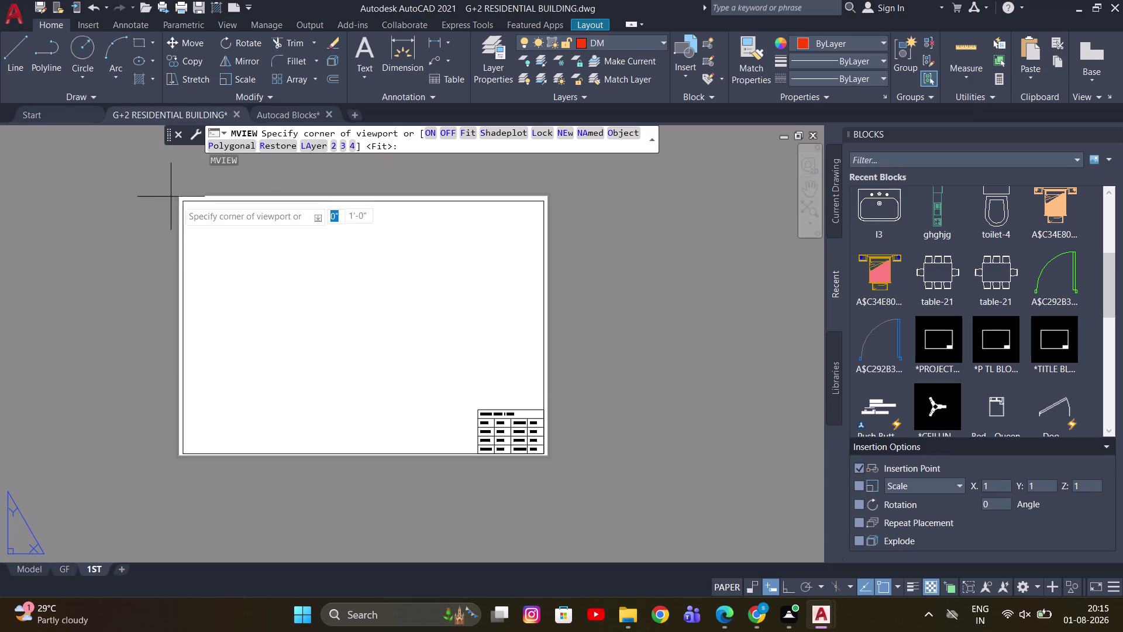
drag(185, 205, 194, 214)
click(477, 457)
key(Escape)
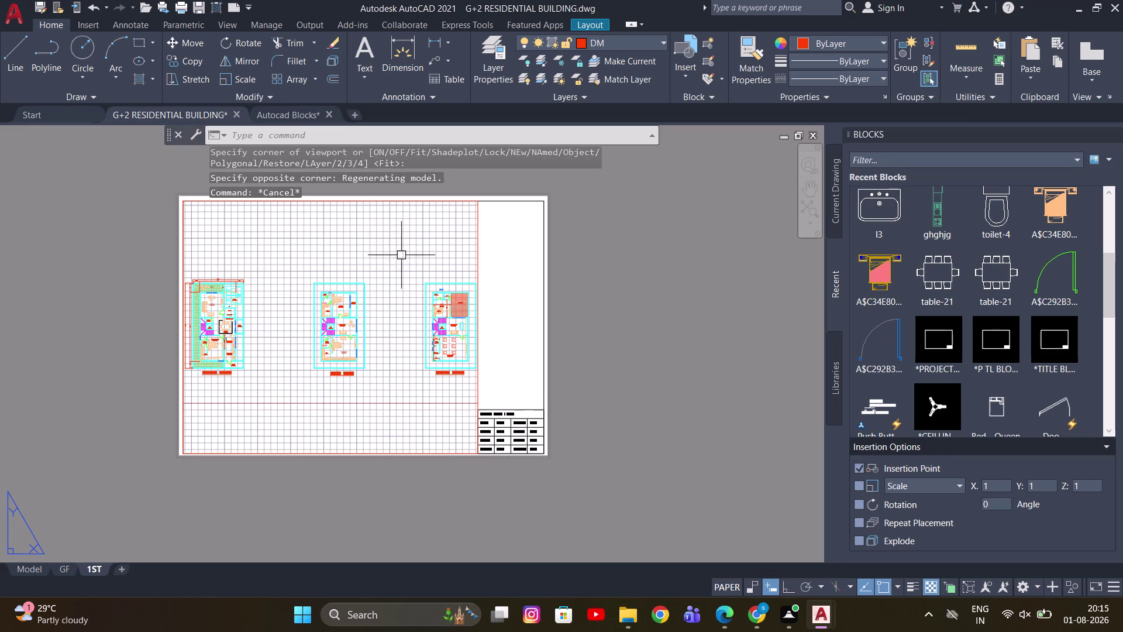
Zoom the viewport onto the first floor plan only.
double_click(365, 246)
middle_drag(361, 292, 307, 293)
key(z)
key(space)
key(o)
key(space)
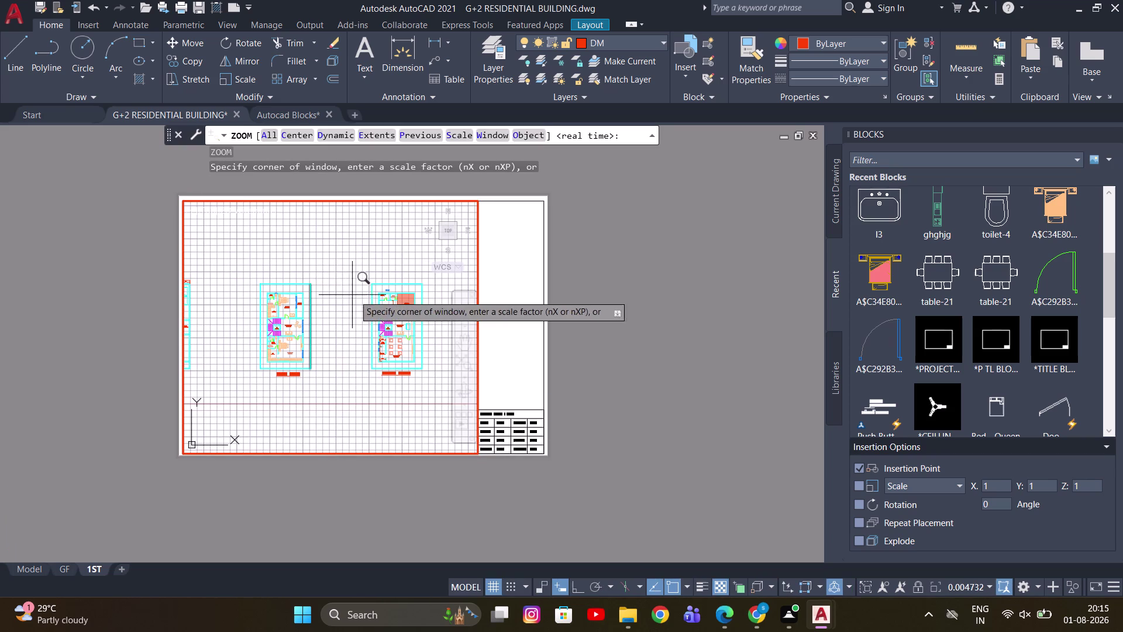
drag(238, 247, 229, 253)
click(347, 410)
key(Return)
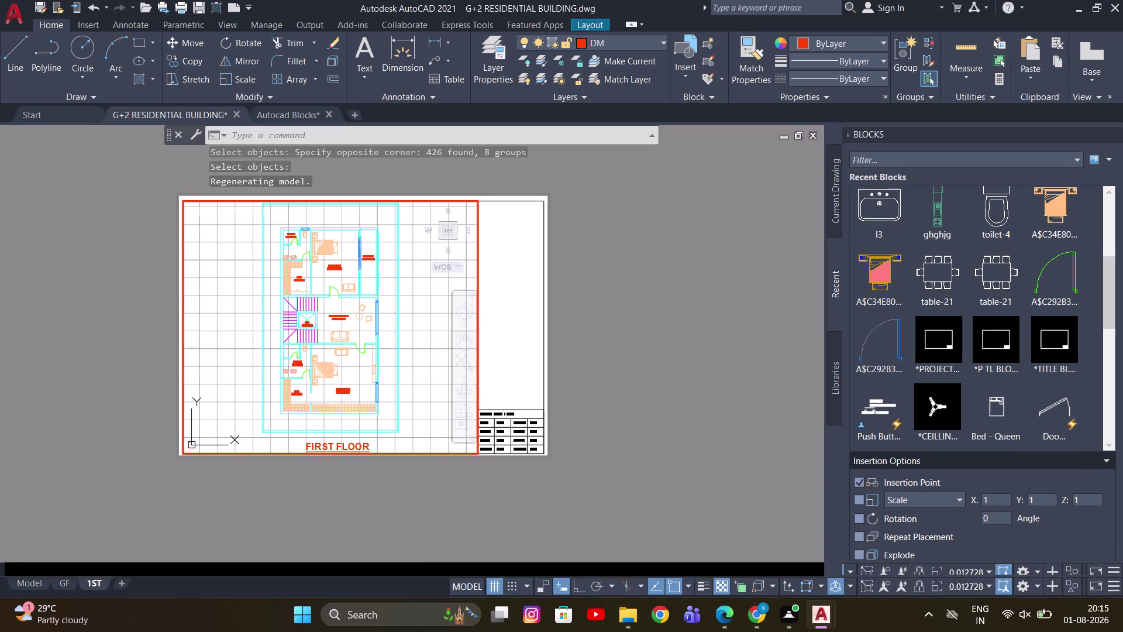
Return to the sheet, turn off the grid, and add a new layout.
click(601, 248)
double_click(640, 238)
scroll(up, 3)
middle_drag(433, 290, 373, 282)
double_click(386, 264)
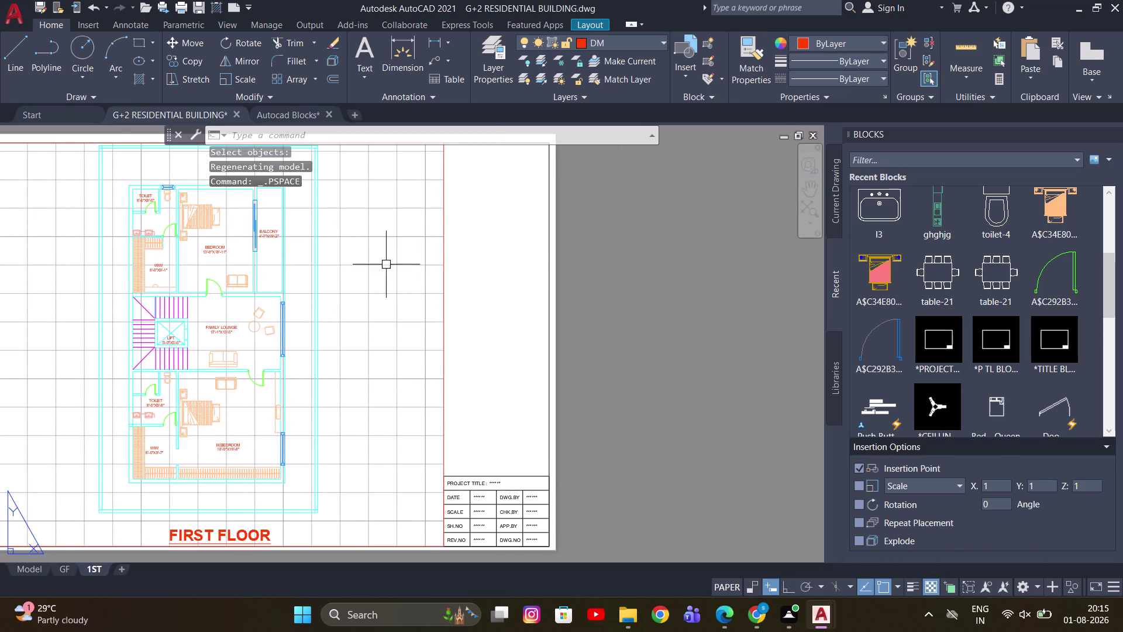
key(F7)
double_click(597, 196)
scroll(down, 3)
key(Escape)
middle_drag(520, 286, 490, 268)
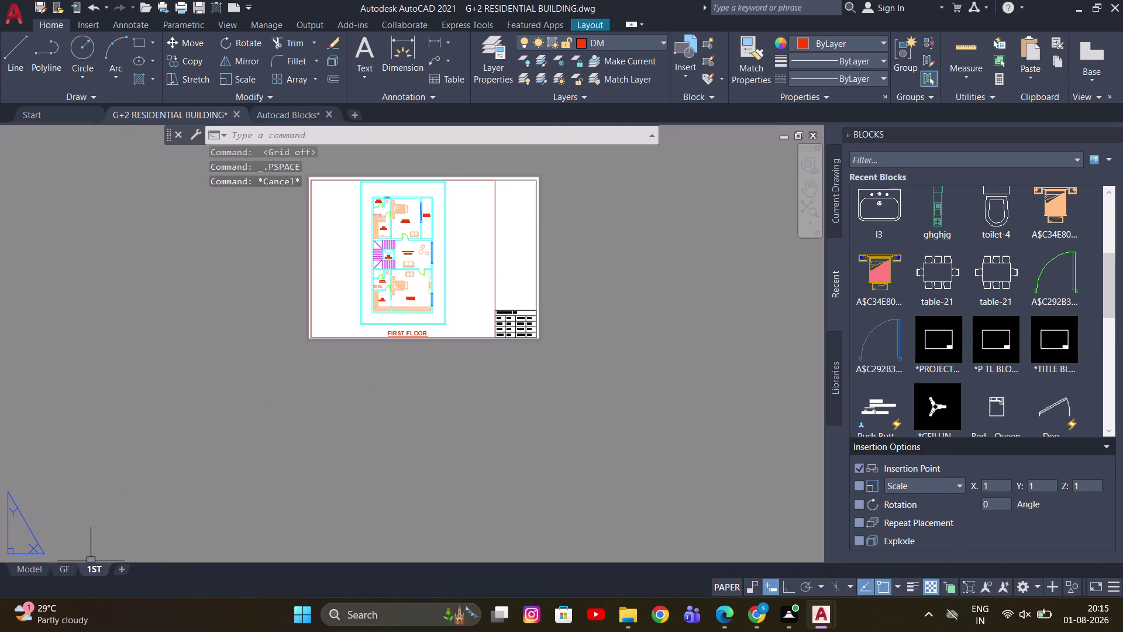
click(120, 568)
click(137, 575)
Rename the new layout tab to 2ND.
right_click(143, 570)
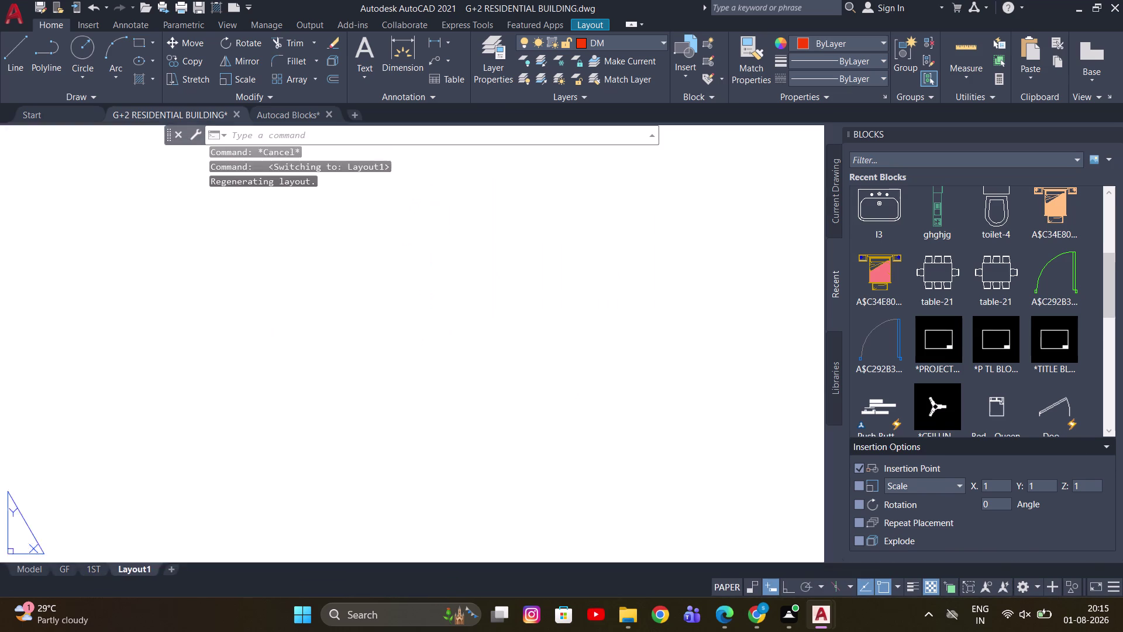
click(207, 379)
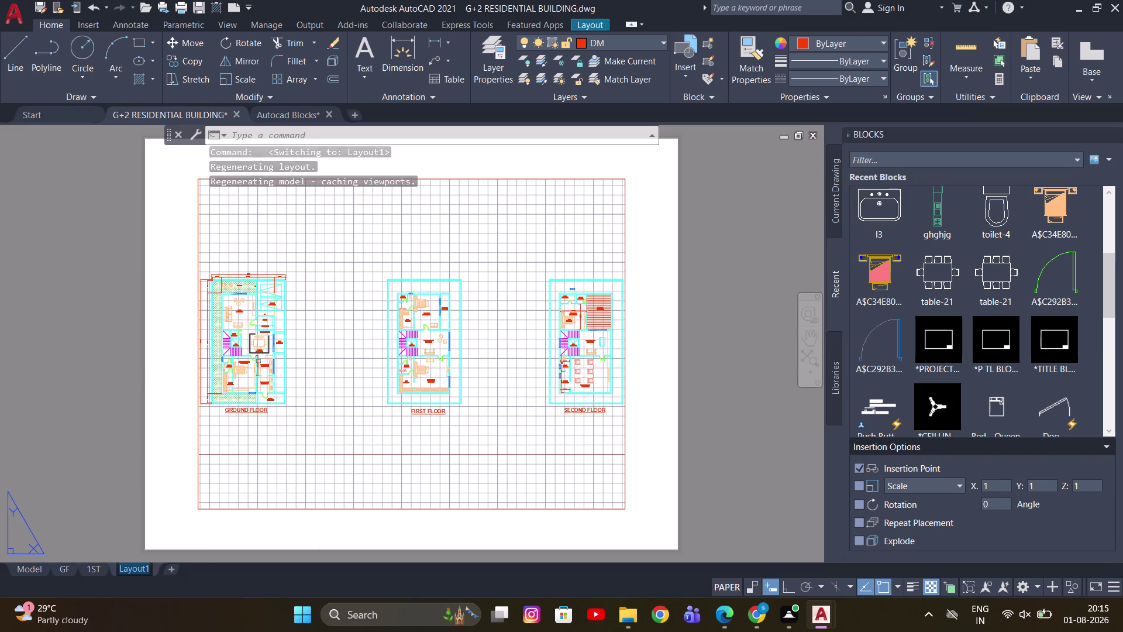
text(2ND)
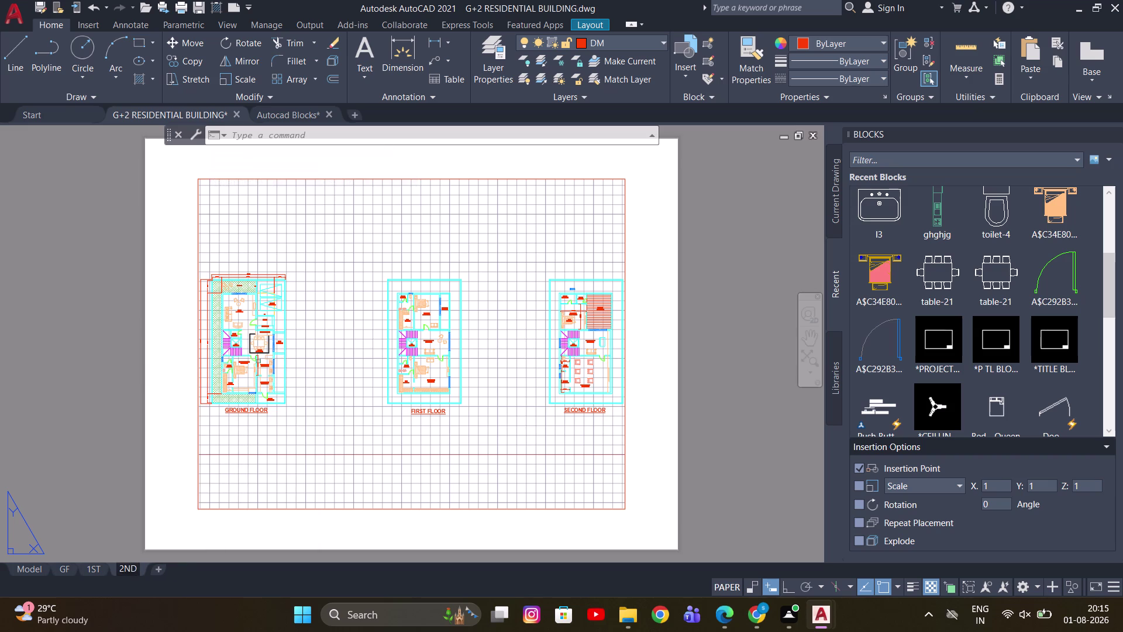
key(Return)
Delete the existing three-plan viewport from the 2ND sheet.
click(713, 251)
scroll(down, 3)
click(696, 308)
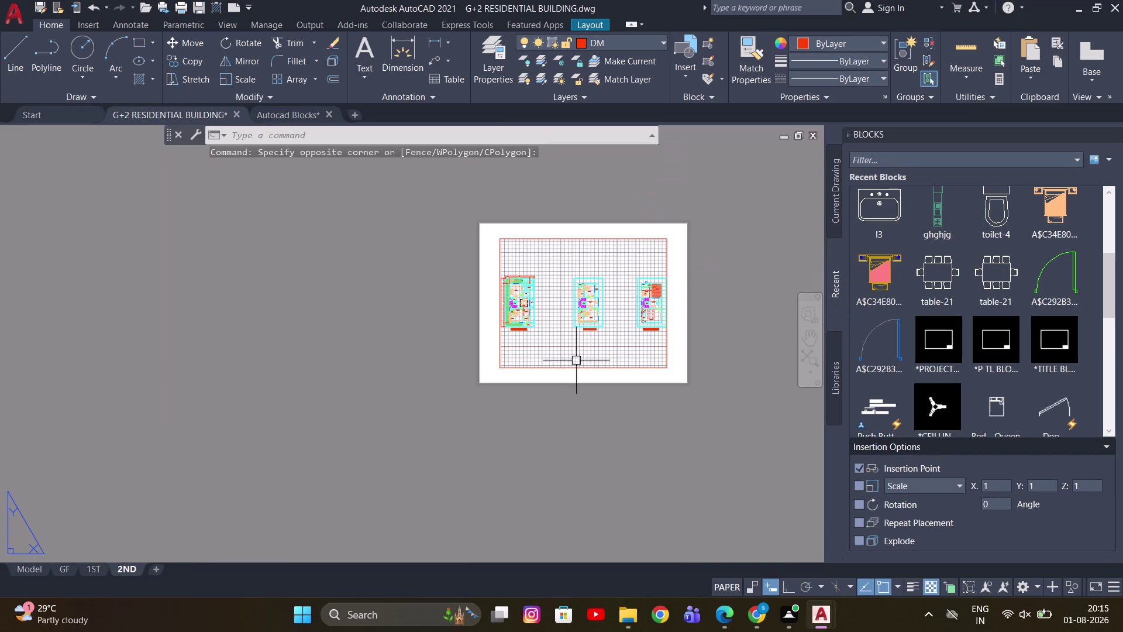
right_click(125, 568)
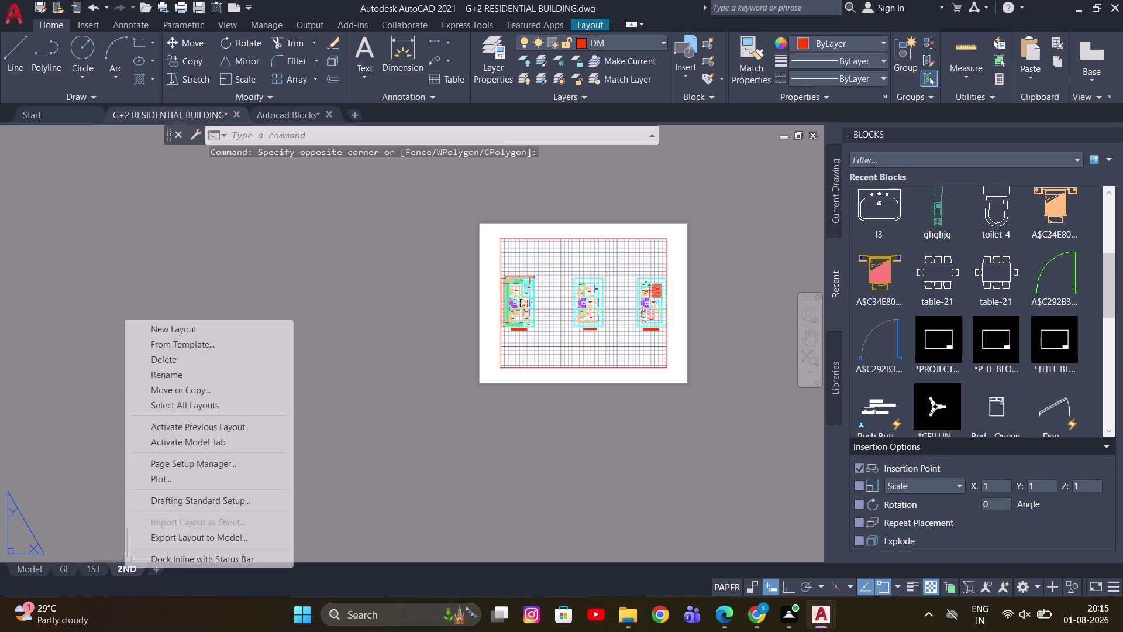
key(Escape)
drag(649, 202, 601, 236)
click(533, 288)
key(e)
key(space)
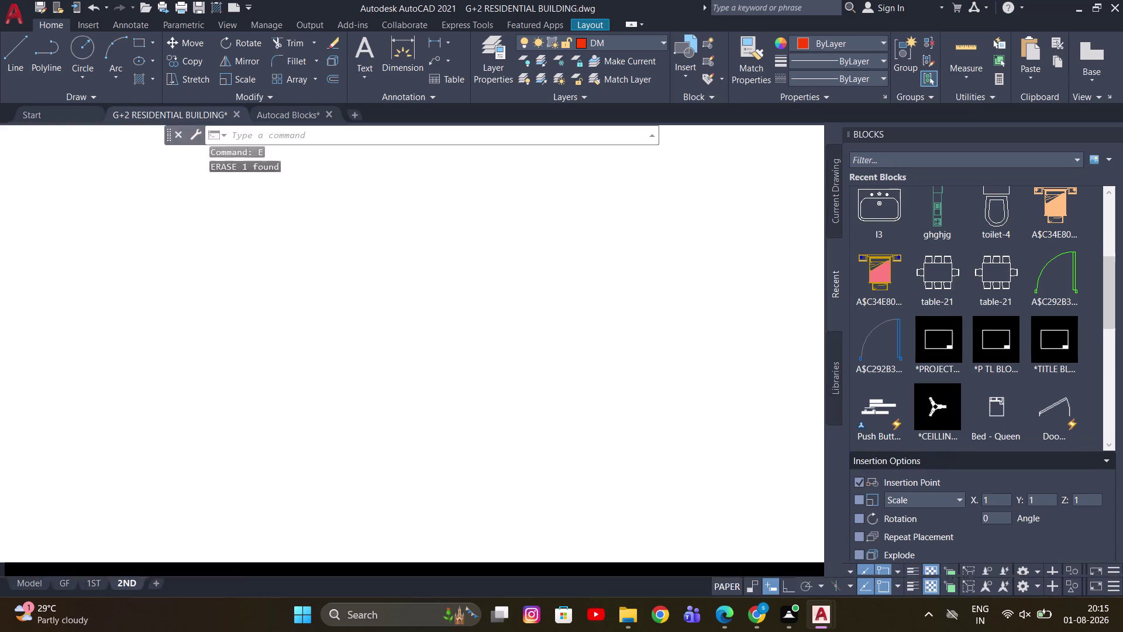
Apply the GF page setup to the 2ND layout.
right_click(128, 580)
click(186, 476)
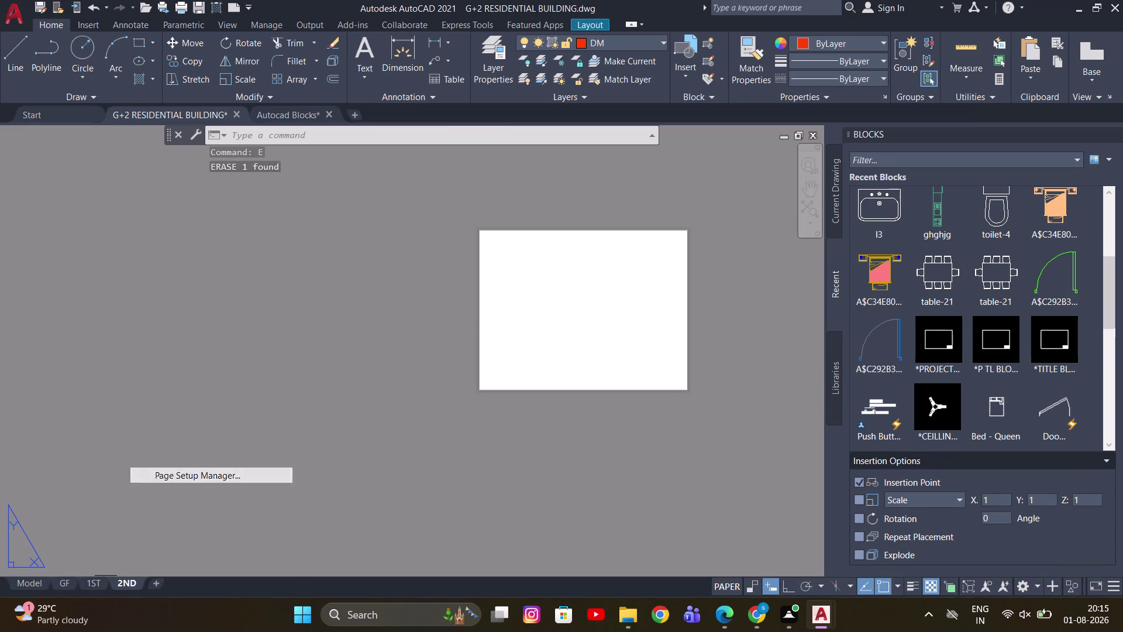
click(543, 295)
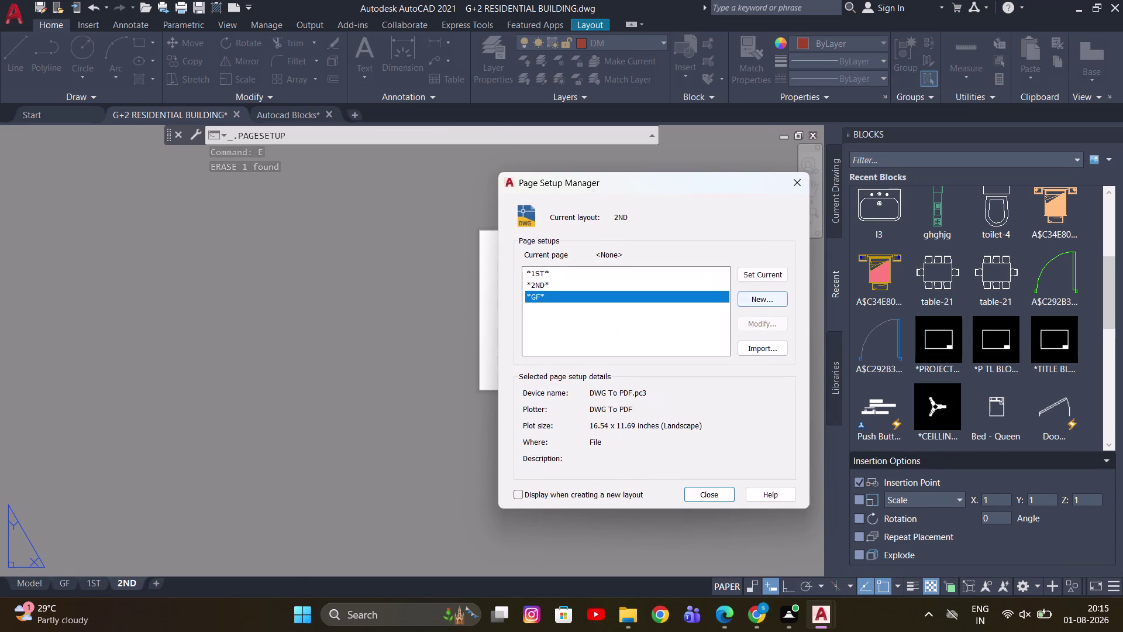
click(748, 270)
click(691, 491)
Insert the project title block at point 0.2,0.2 on the sheet.
scroll(down, 3)
key(Escape)
middle_drag(493, 323, 490, 313)
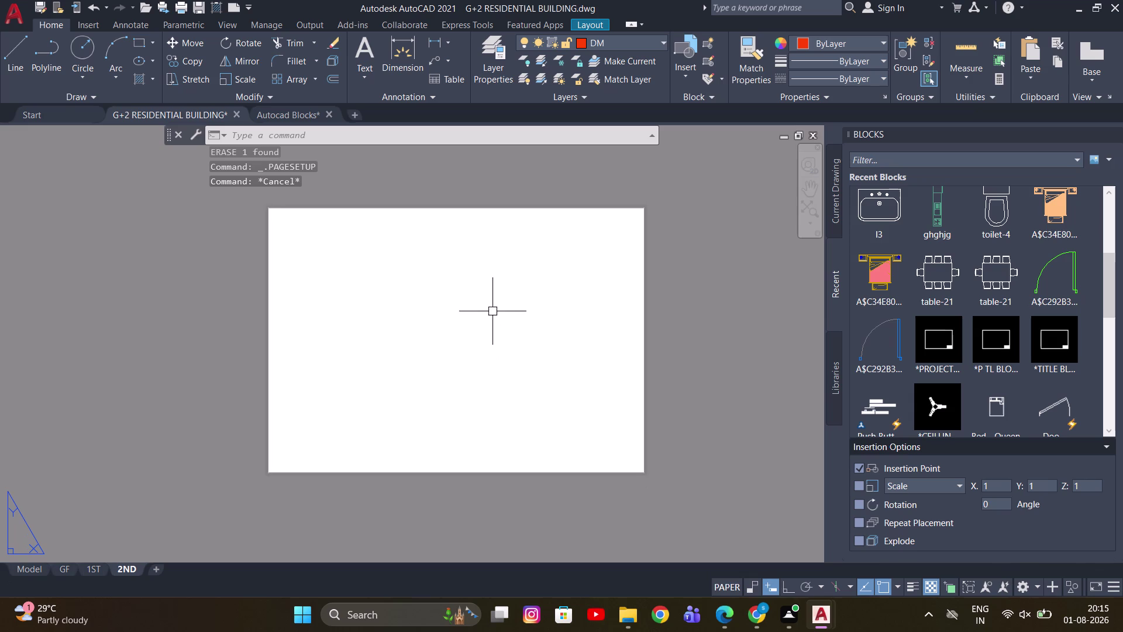
scroll(up, 3)
scroll(down, 3)
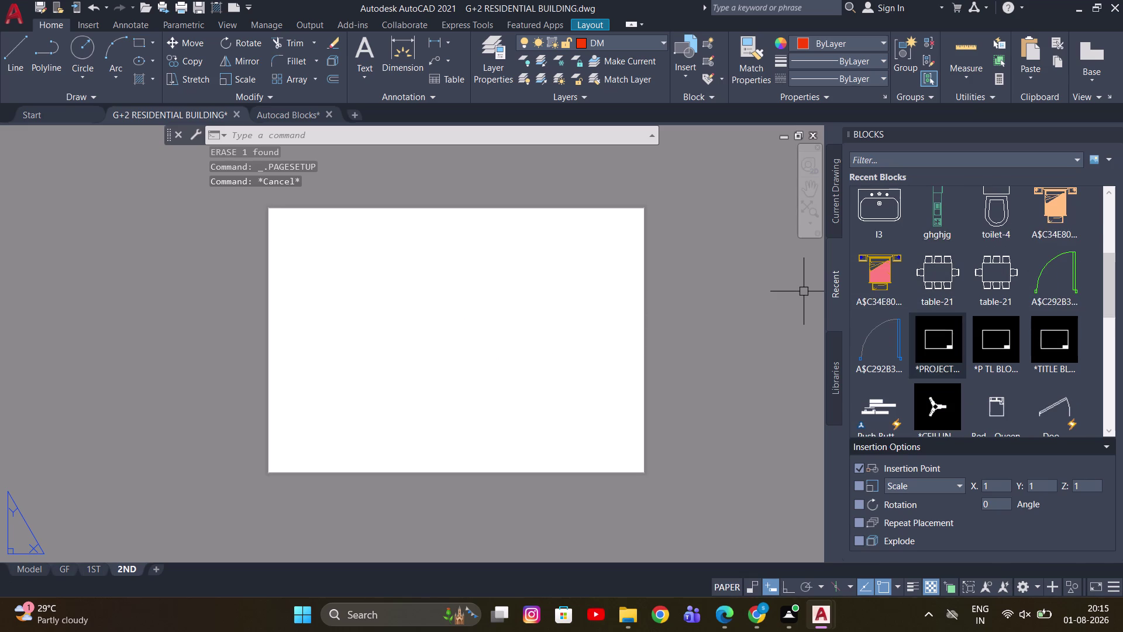
click(942, 333)
text(0.2)
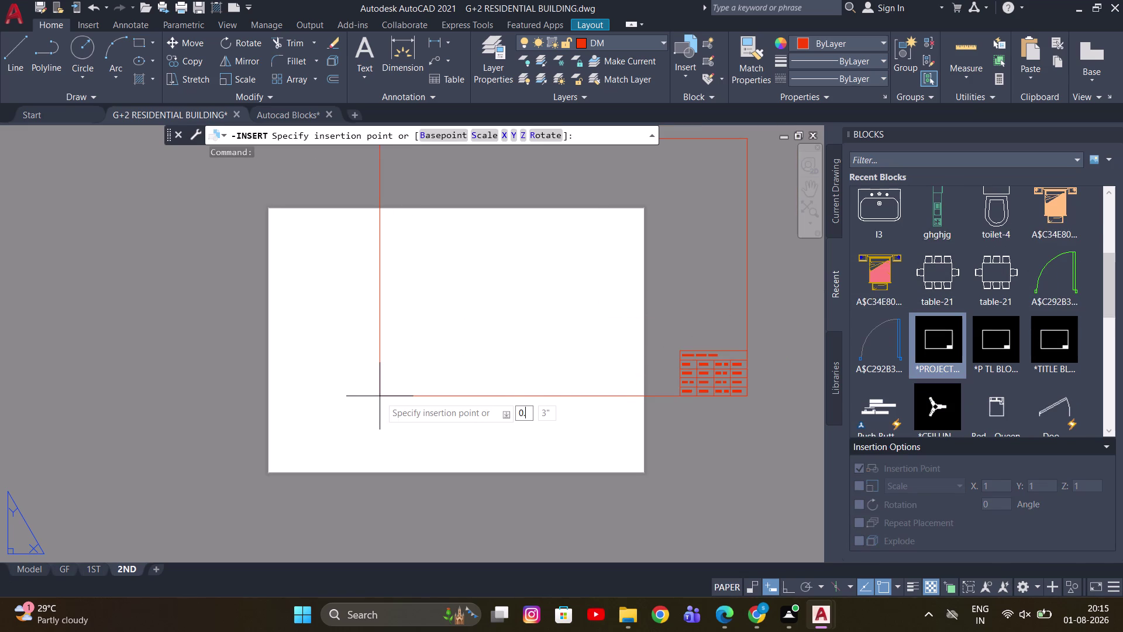
text(,)
text(0.2)
key(Return)
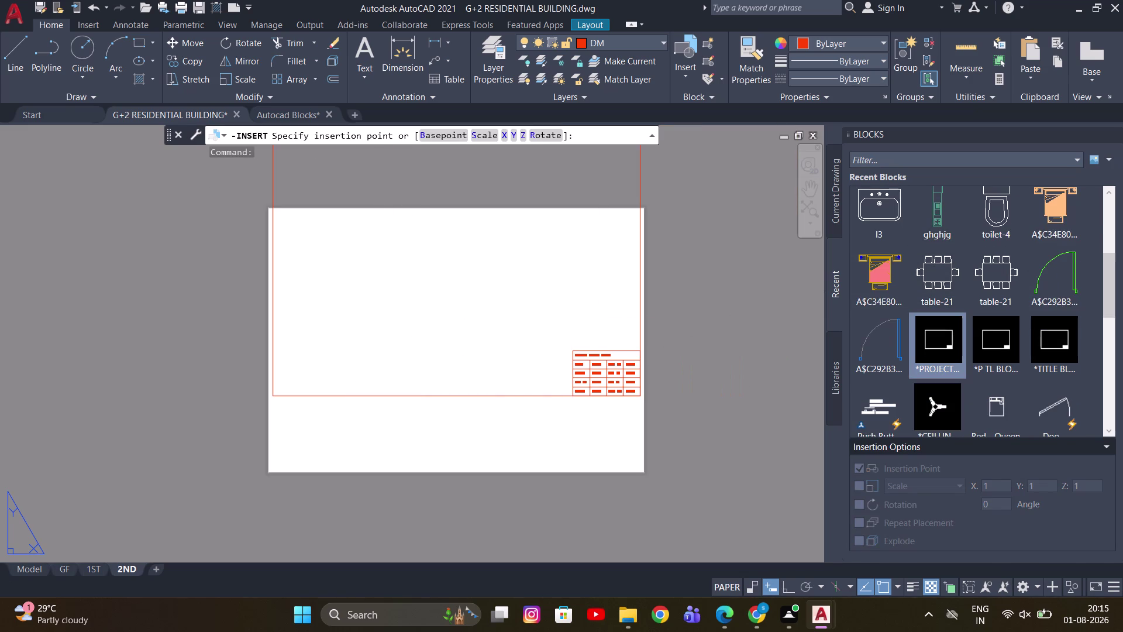
Select the title block, change its properties from the ribbon, then start MVIEW.
scroll(down, 3)
click(648, 518)
scroll(down, 3)
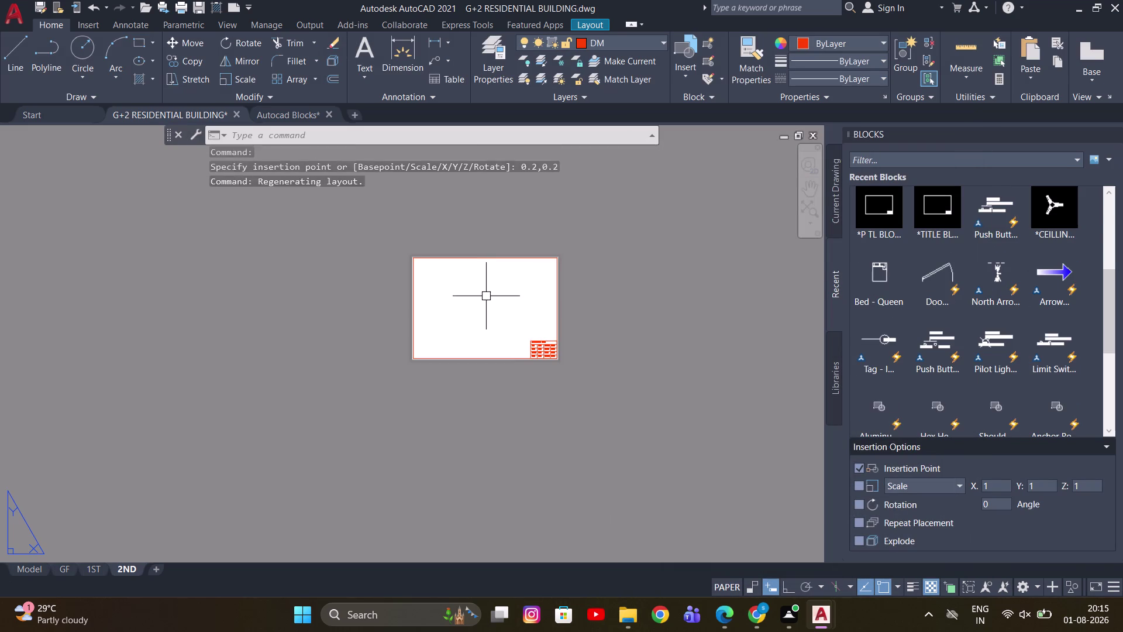
key(Escape)
middle_drag(465, 300, 446, 324)
drag(544, 226, 493, 272)
click(448, 331)
click(604, 38)
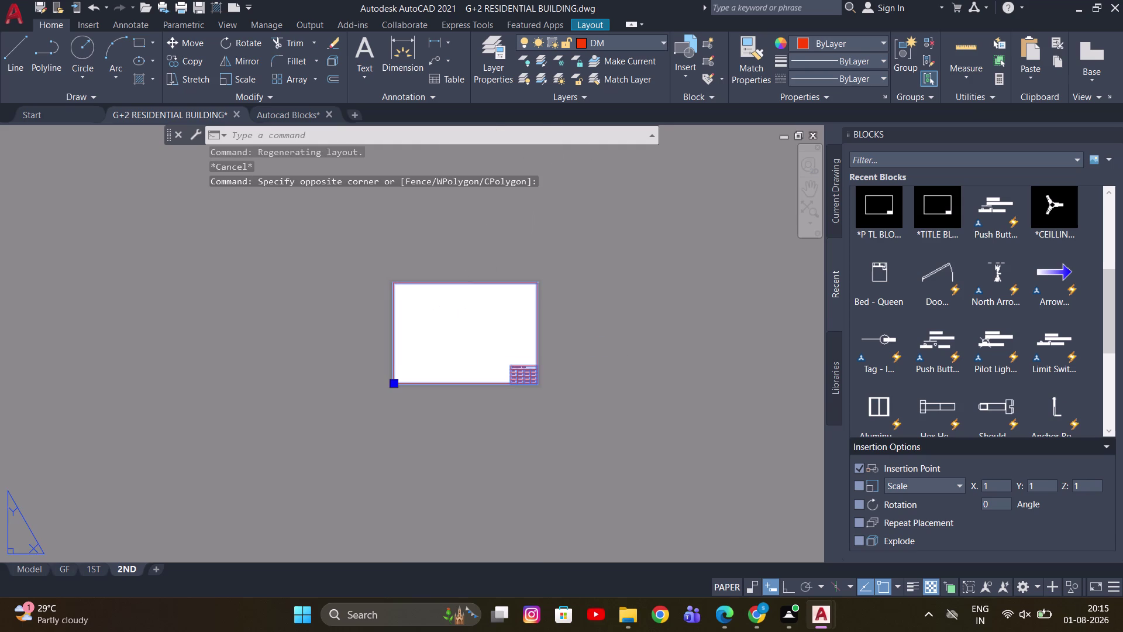
scroll(up, 3)
click(614, 78)
key(Escape)
scroll(up, 3)
middle_drag(446, 346, 432, 324)
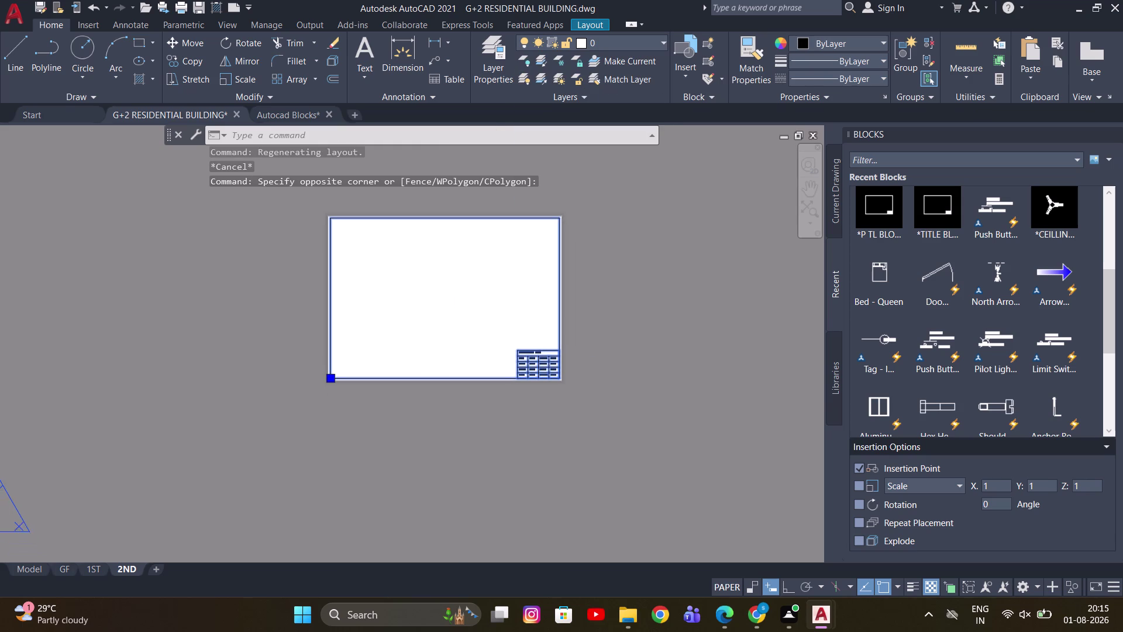
key(m)
key(v)
key(space)
Draw the rectangular viewport beside the title block on the 2ND sheet.
scroll(up, 3)
middle_drag(322, 236, 378, 360)
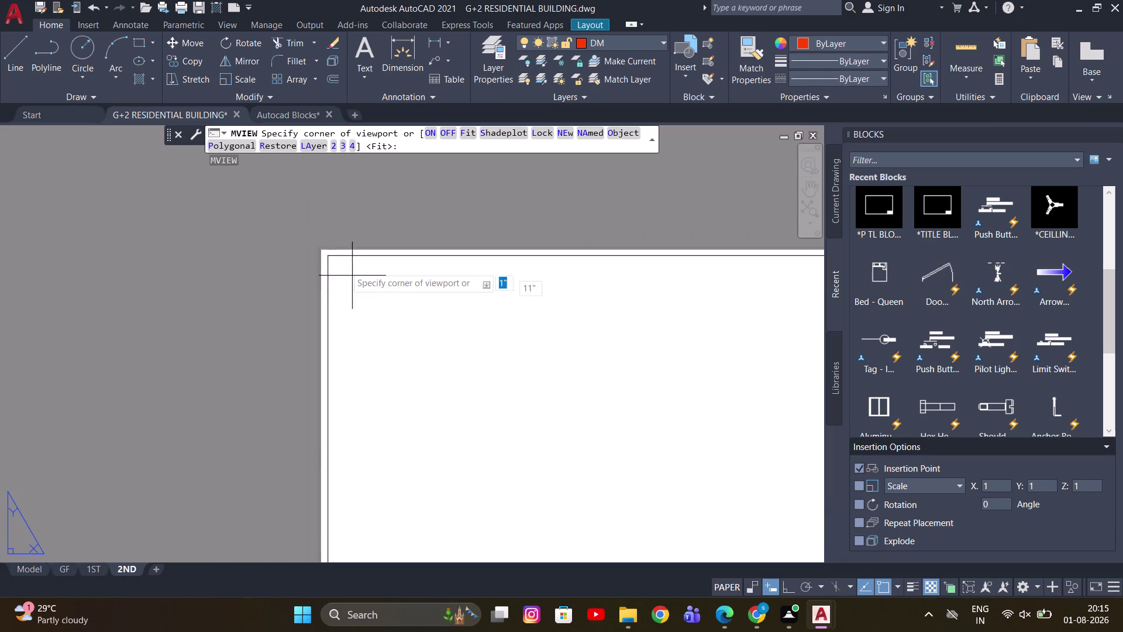
click(327, 252)
scroll(down, 3)
scroll(up, 3)
click(526, 333)
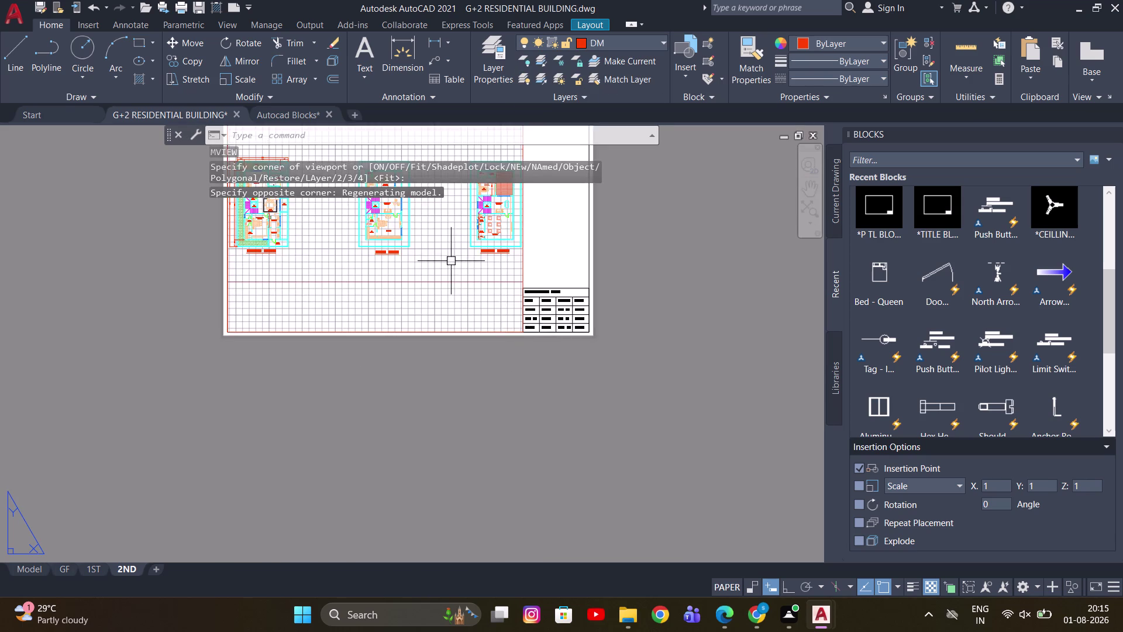
middle_drag(451, 261, 474, 437)
key(Escape)
Zoom inside the viewport to frame the SECOND FLOOR plan.
double_click(460, 319)
middle_drag(463, 322, 358, 315)
text(Z)
key(space)
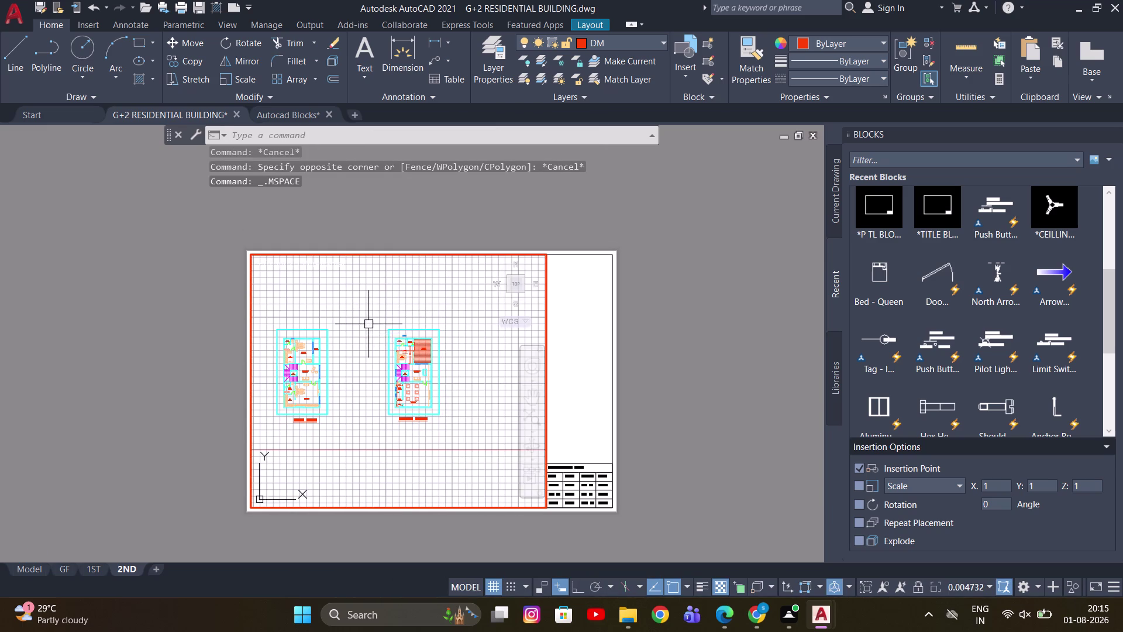
key(o)
key(space)
drag(348, 296, 402, 369)
click(502, 488)
key(Return)
double_click(680, 278)
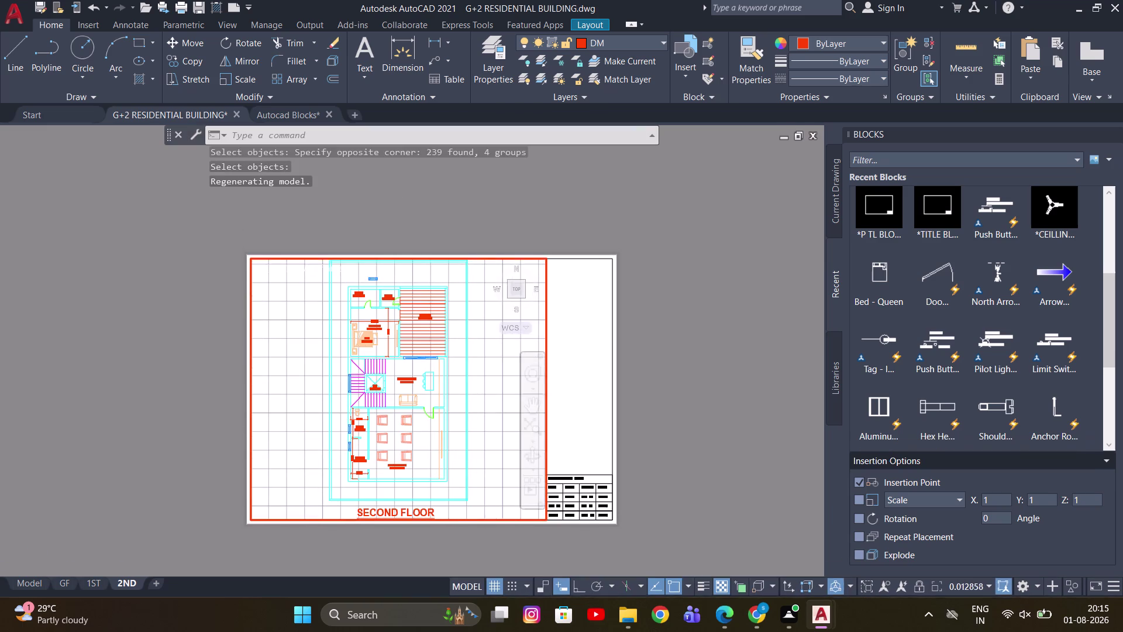
drag(570, 302, 512, 340)
click(495, 352)
Select the viewport border and pick from the ribbon layer list.
click(635, 36)
scroll(up, 3)
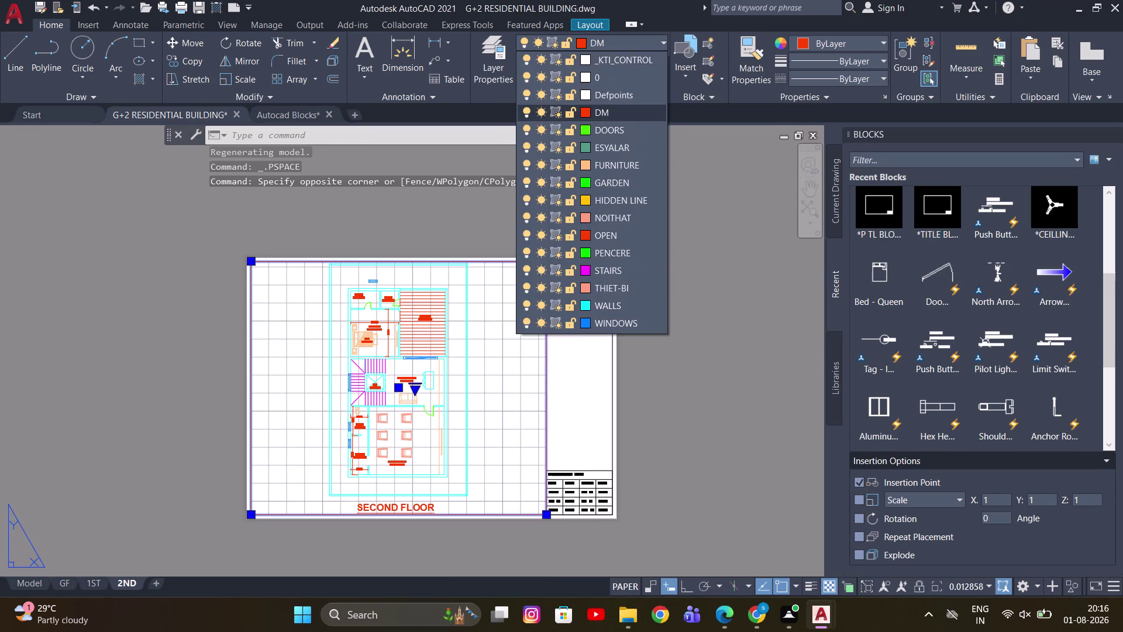
scroll(up, 3)
click(623, 75)
key(Escape)
scroll(down, 3)
middle_drag(521, 322, 496, 352)
scroll(up, 3)
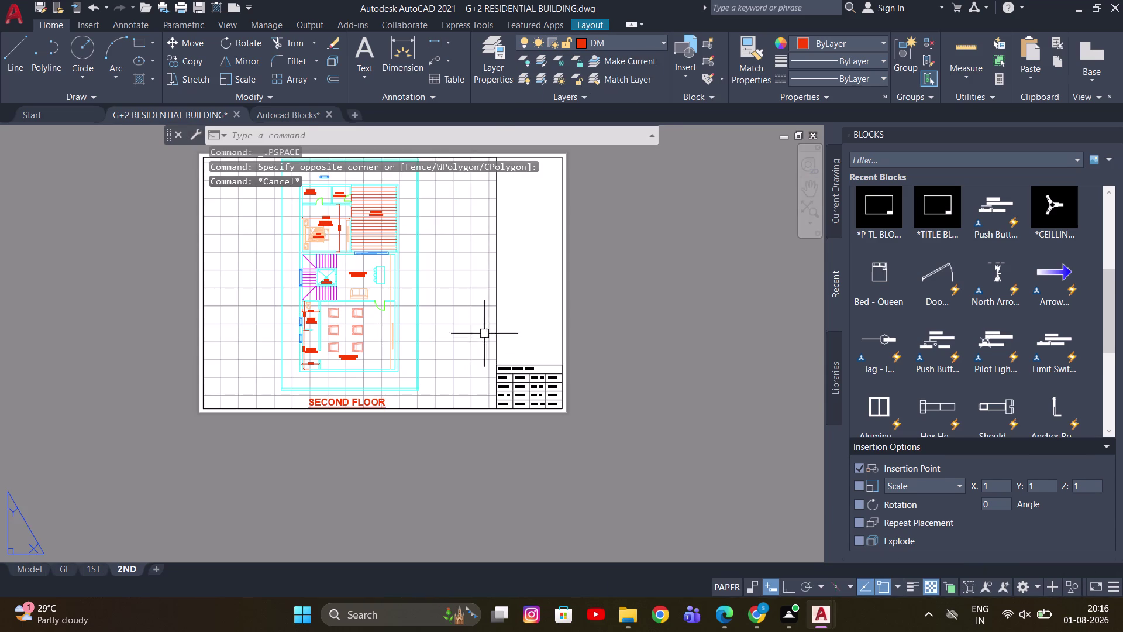
Turn on ortho, hide the grid inside the viewport, and return to paper space.
double_click(462, 311)
key(F8)
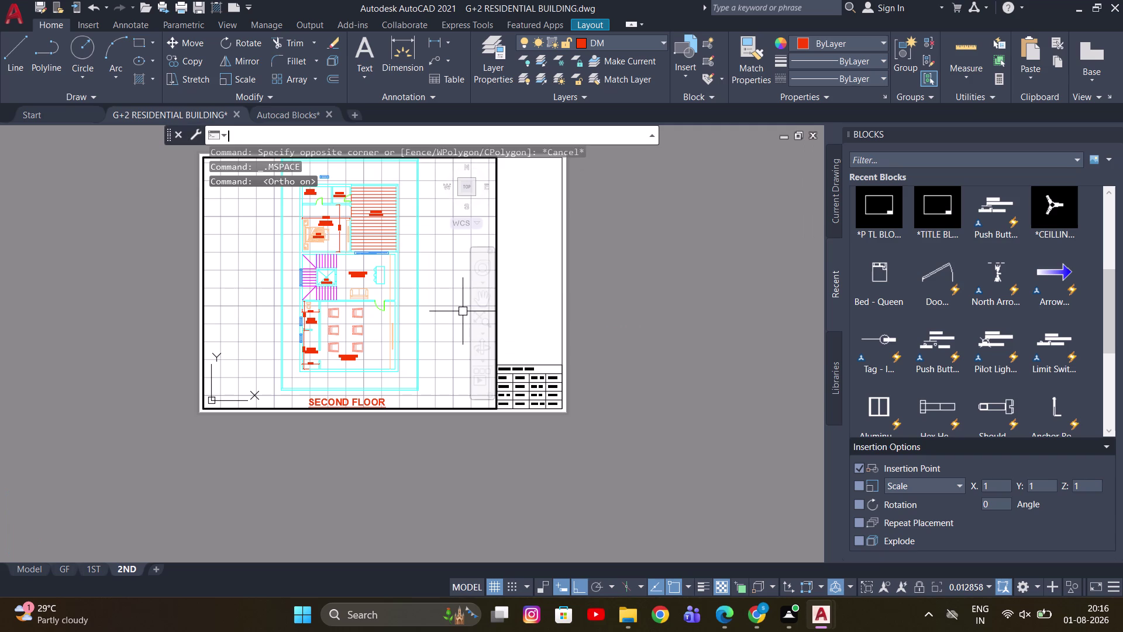
key(F7)
double_click(597, 224)
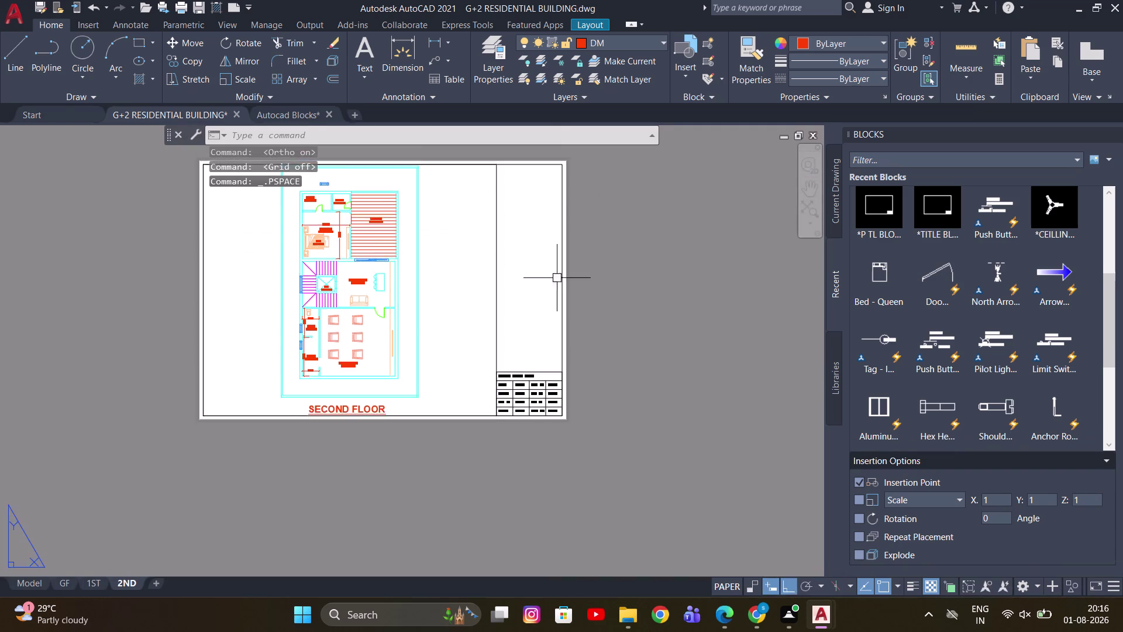
scroll(down, 3)
scroll(up, 3)
Review the Model, 1ST and GF tabs.
middle_drag(226, 521, 296, 491)
click(15, 571)
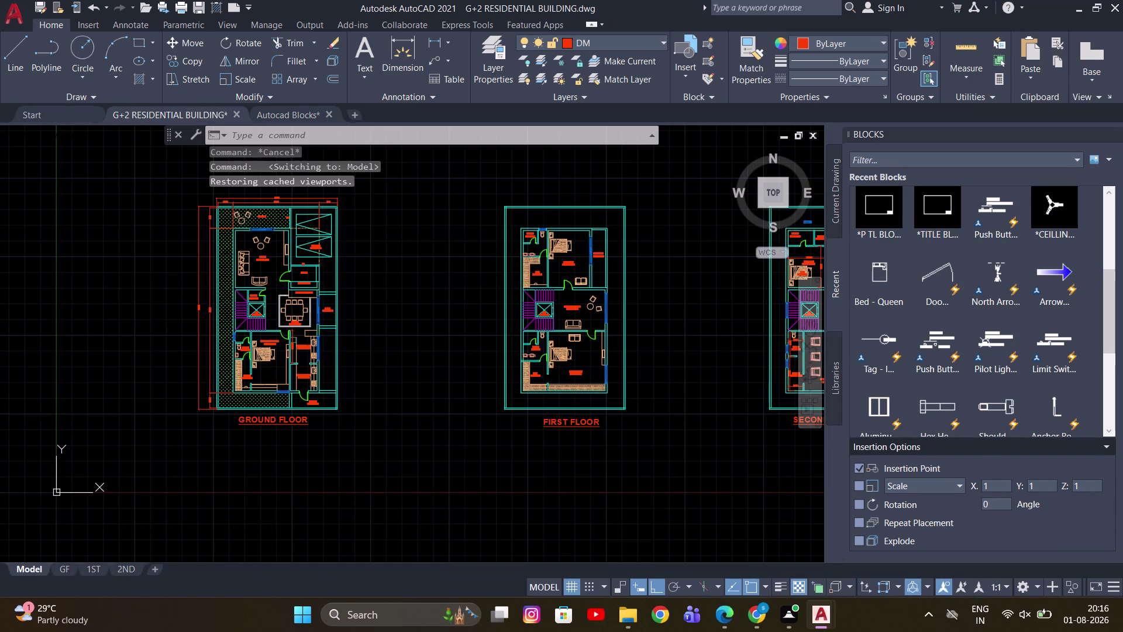
click(65, 570)
click(88, 580)
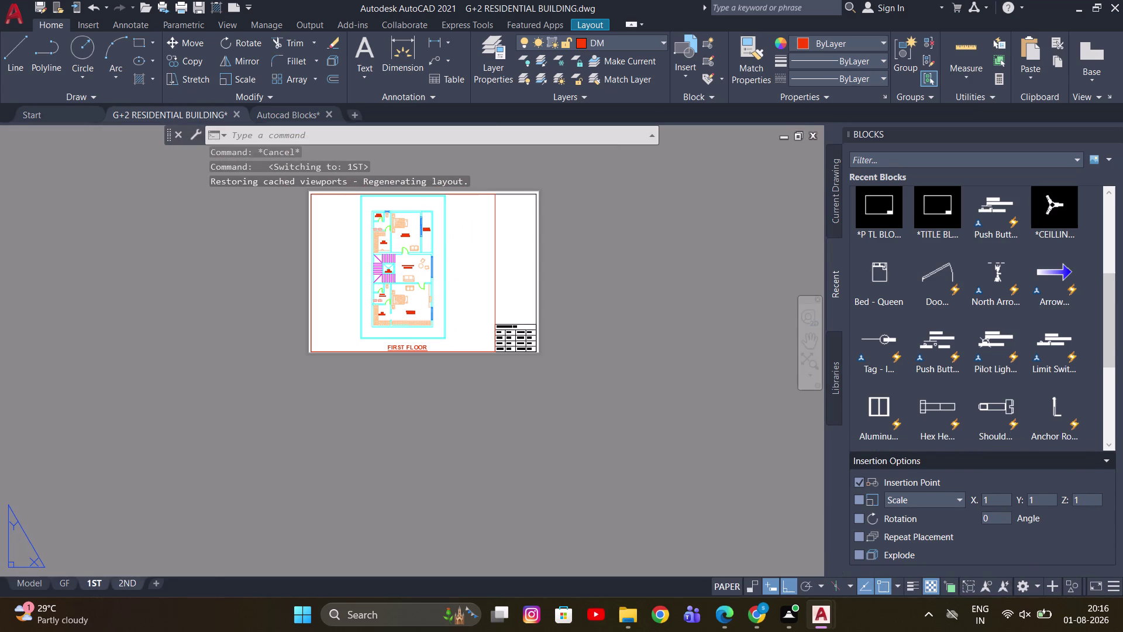
click(68, 579)
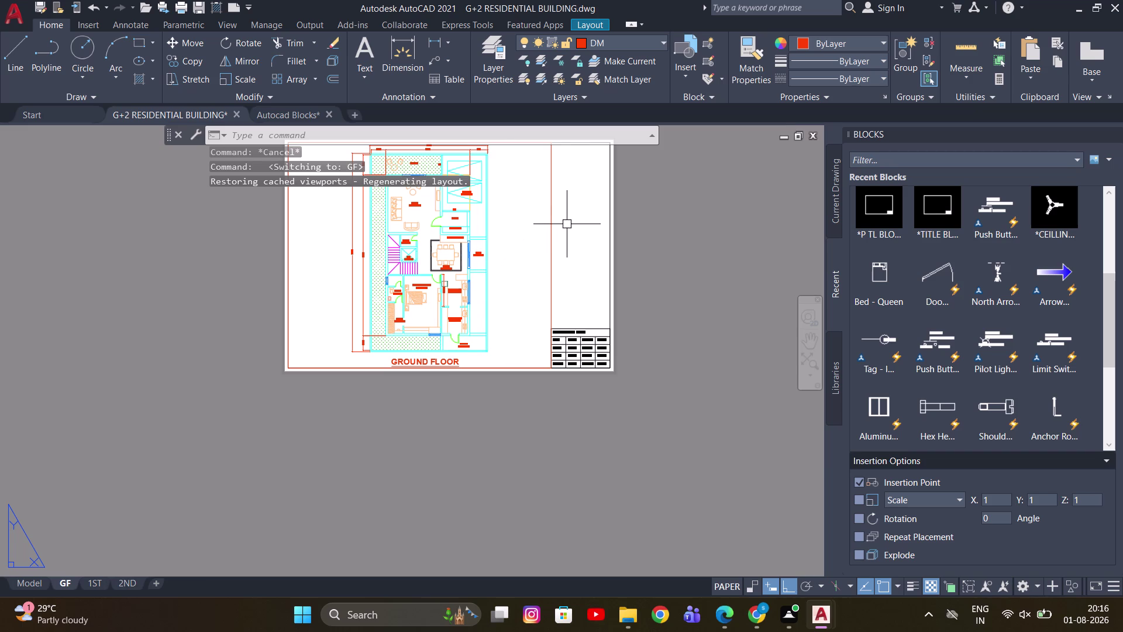
Select the GF viewport border and check its layer in the dropdown.
drag(569, 220, 544, 235)
click(531, 253)
middle_drag(575, 193, 565, 259)
click(621, 41)
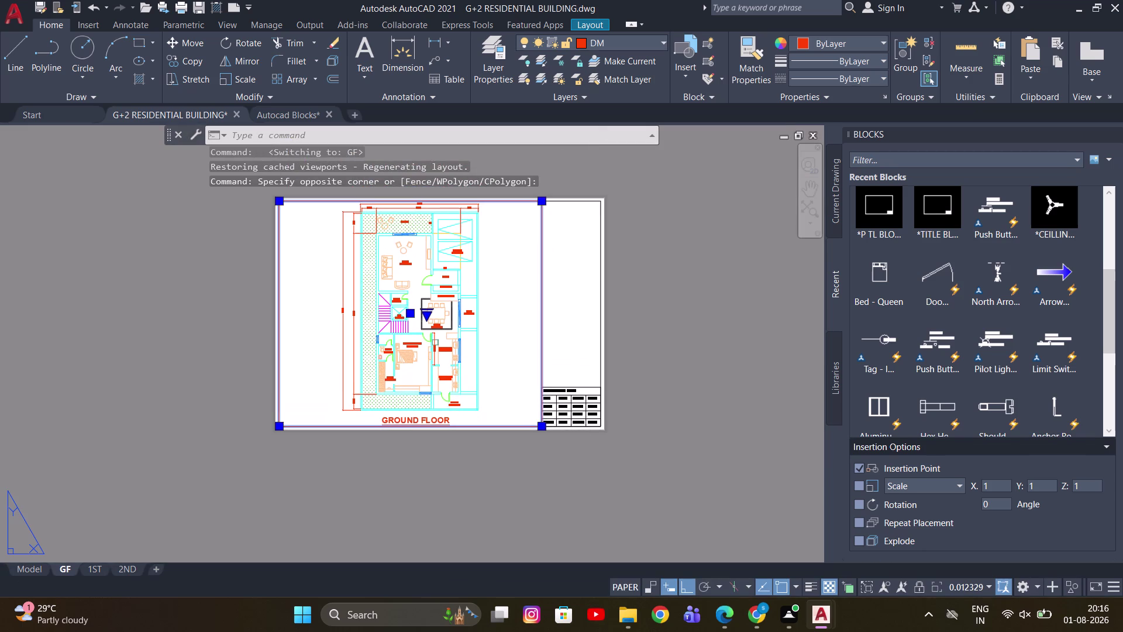
click(624, 95)
key(Escape)
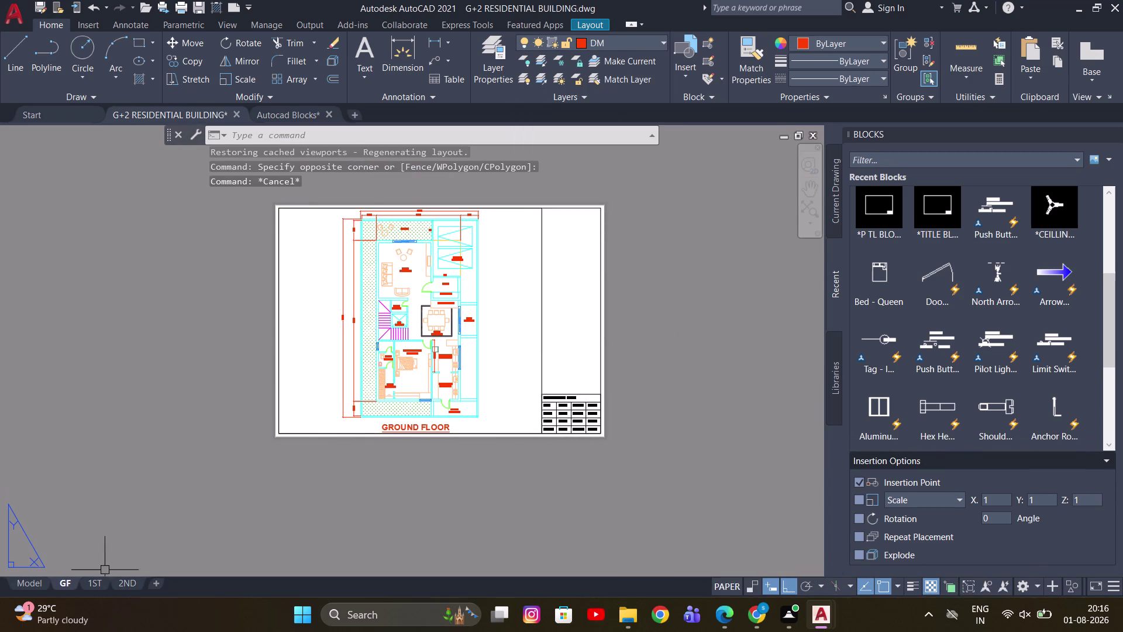
Move the 1ST sheet's viewport border onto the Defpoints layer.
click(91, 583)
drag(515, 220, 493, 235)
click(470, 253)
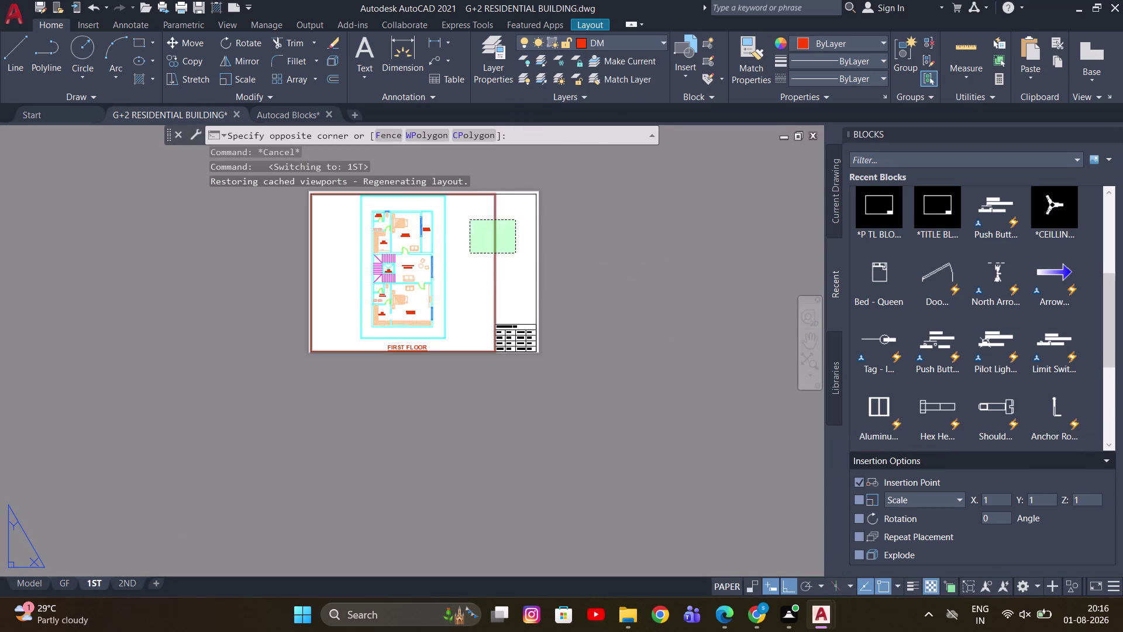
click(624, 31)
click(624, 42)
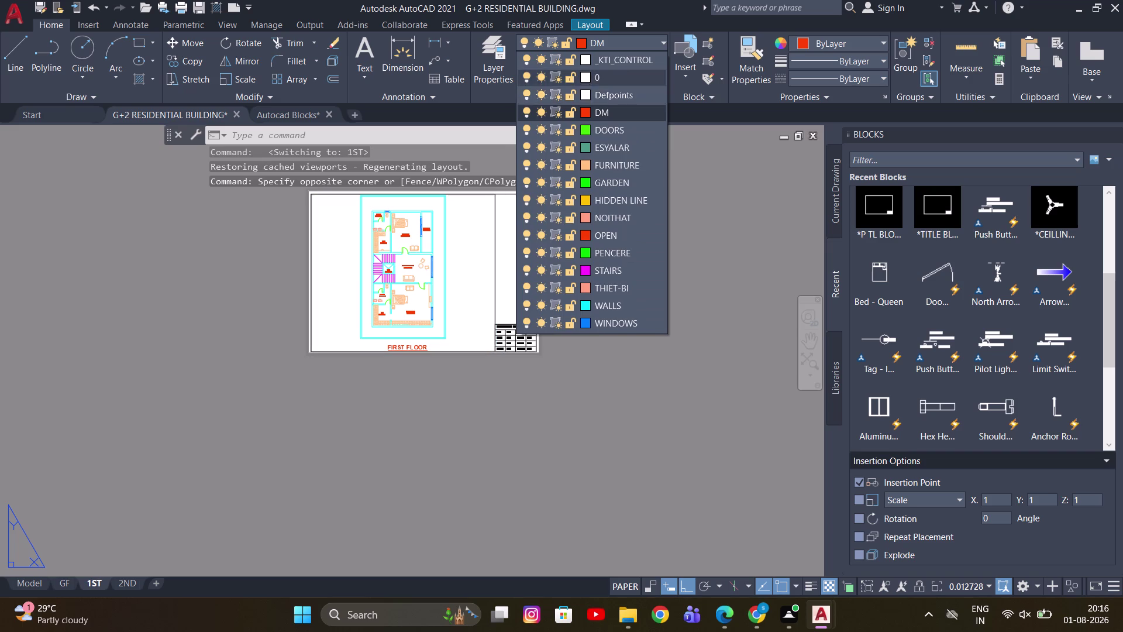
click(633, 82)
click(620, 37)
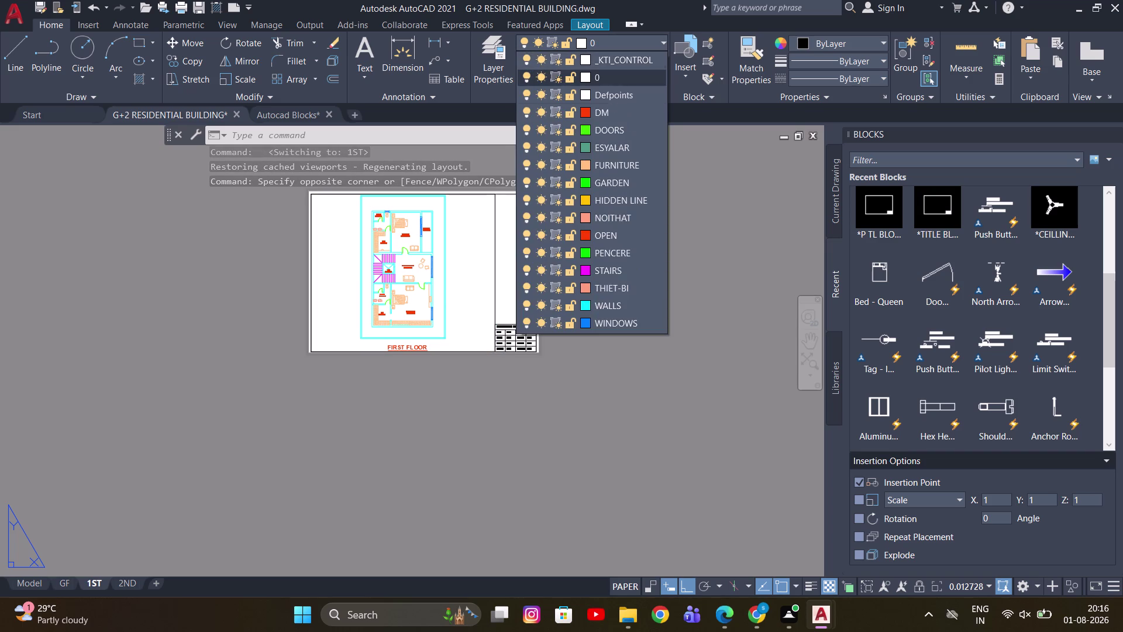
click(614, 92)
key(Escape)
Select the 2ND viewport border and set its layer from the dropdown.
middle_drag(308, 477, 332, 358)
click(126, 572)
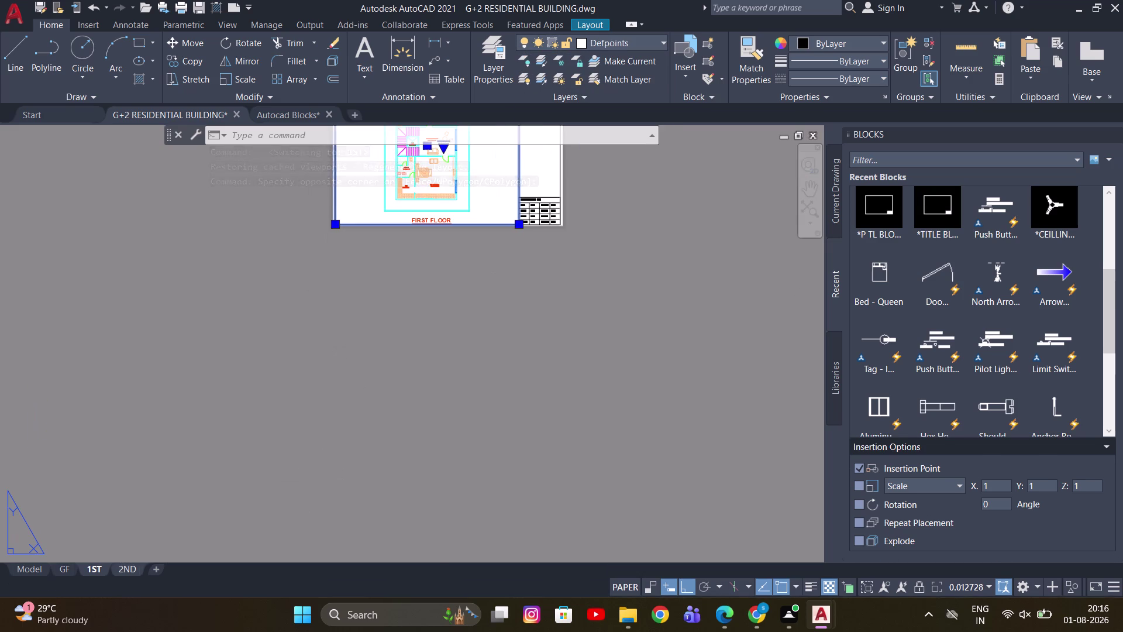
drag(590, 240, 558, 250)
click(543, 257)
click(618, 46)
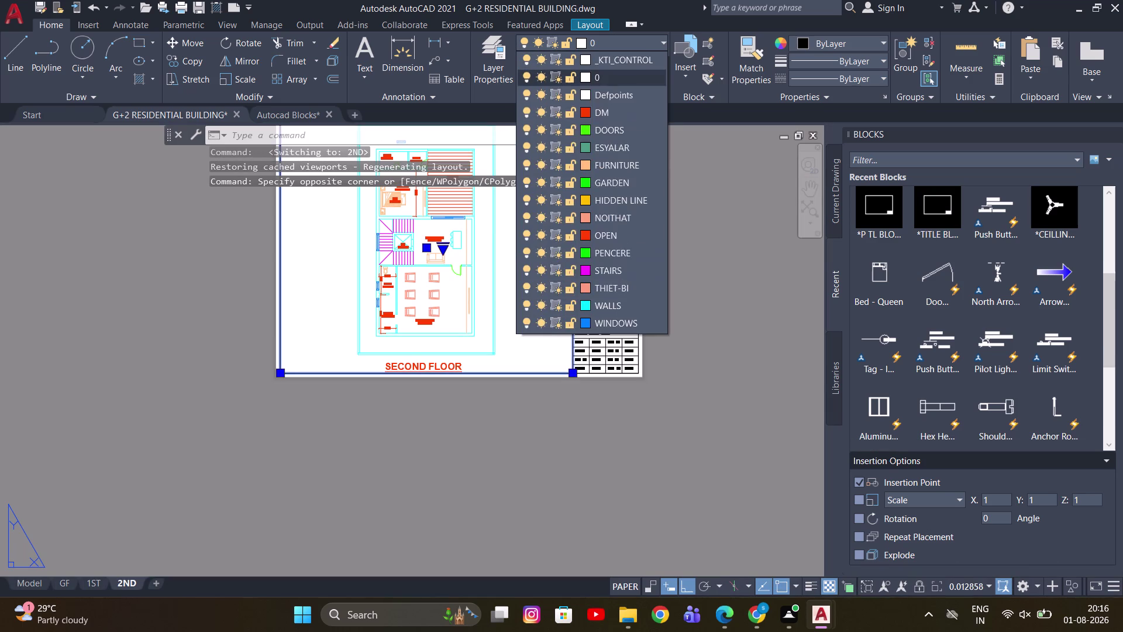
click(603, 89)
key(Escape)
Open and dismiss the application menu.
scroll(down, 3)
scroll(up, 3)
key(Escape)
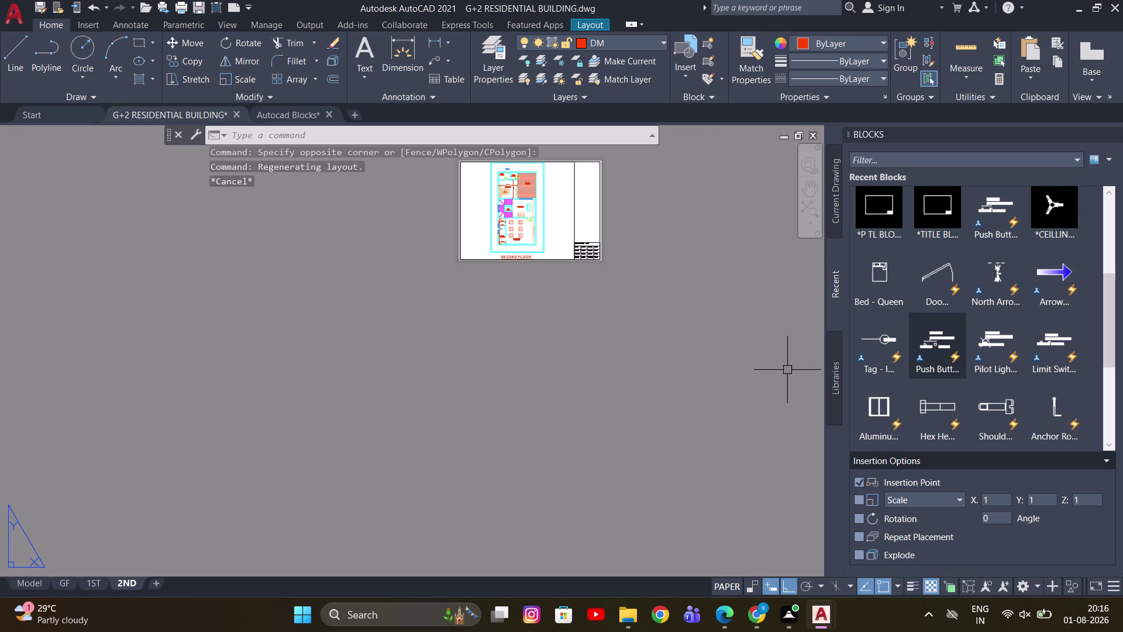
middle_drag(497, 269, 469, 296)
click(3, 3)
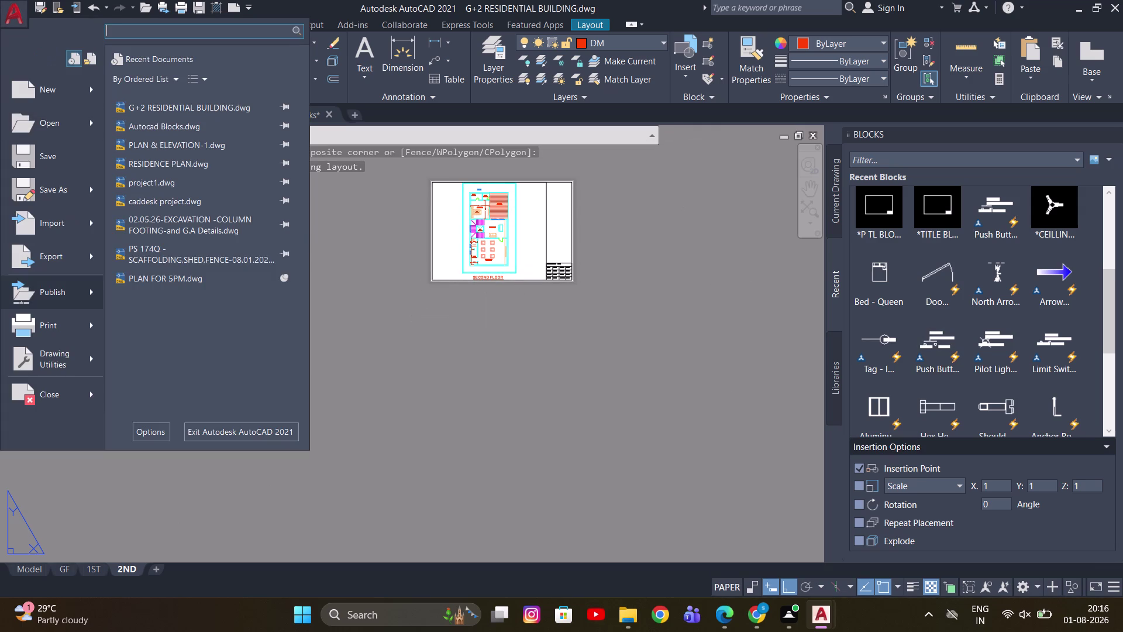
click(63, 296)
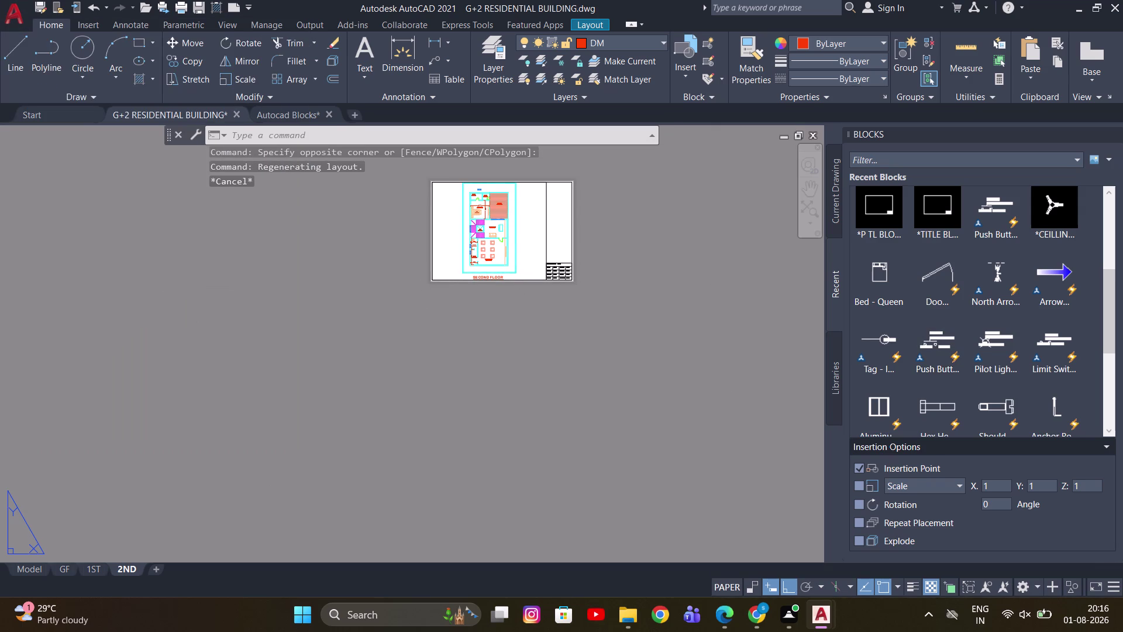